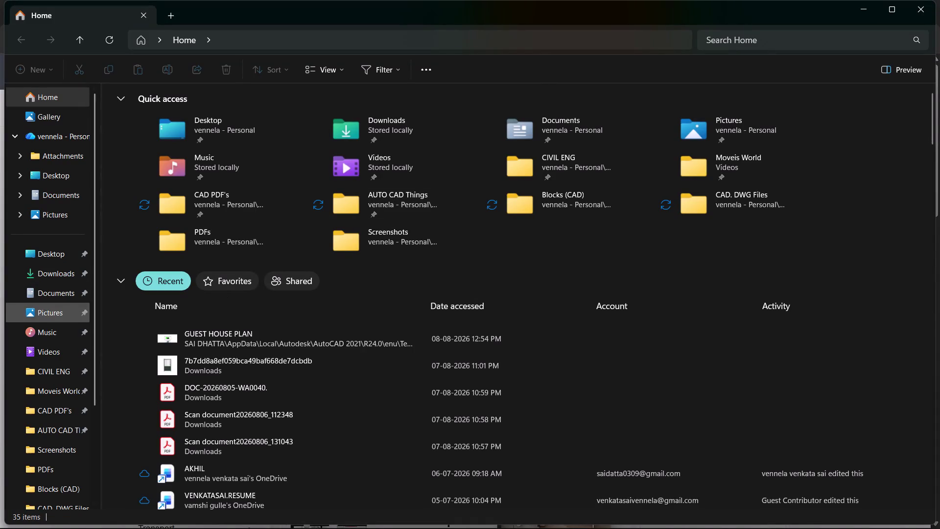
Cut the beds_side_elevation drawing from the maximized Downloads folder.
click(65, 270)
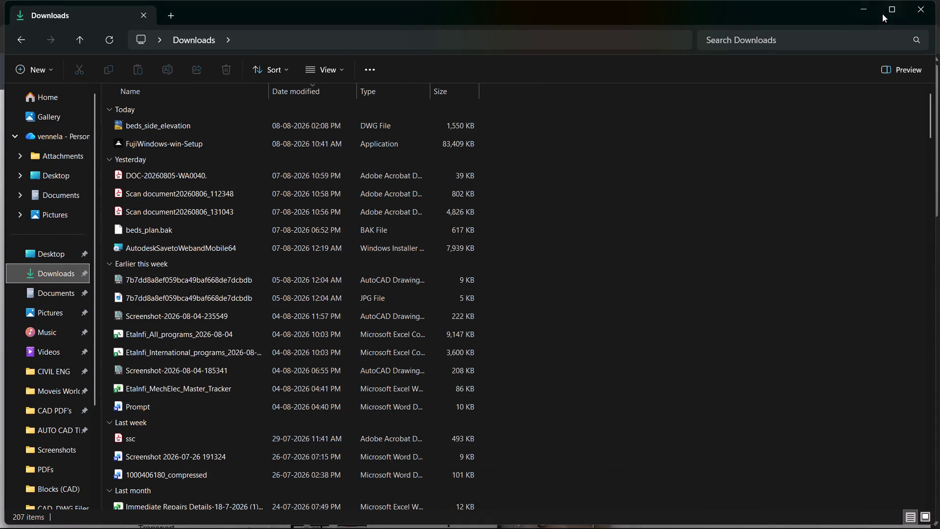
click(900, 7)
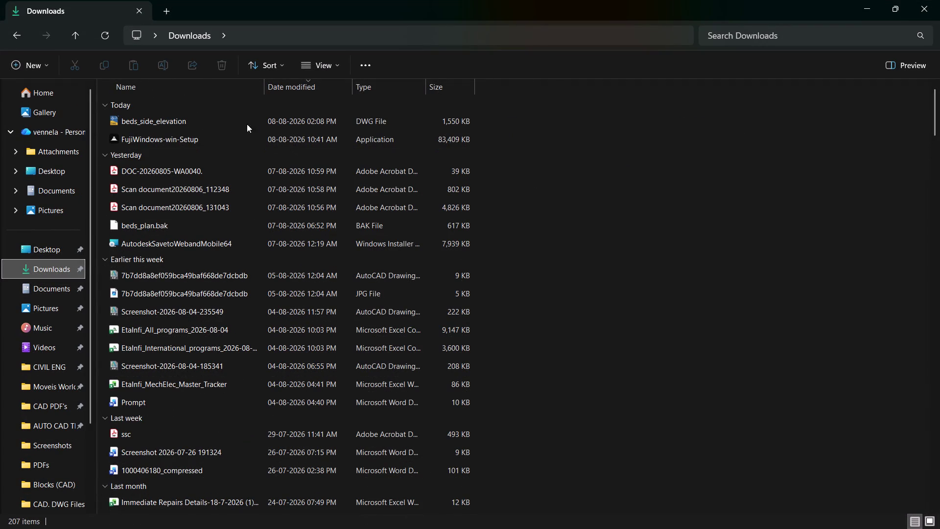
right_click(199, 122)
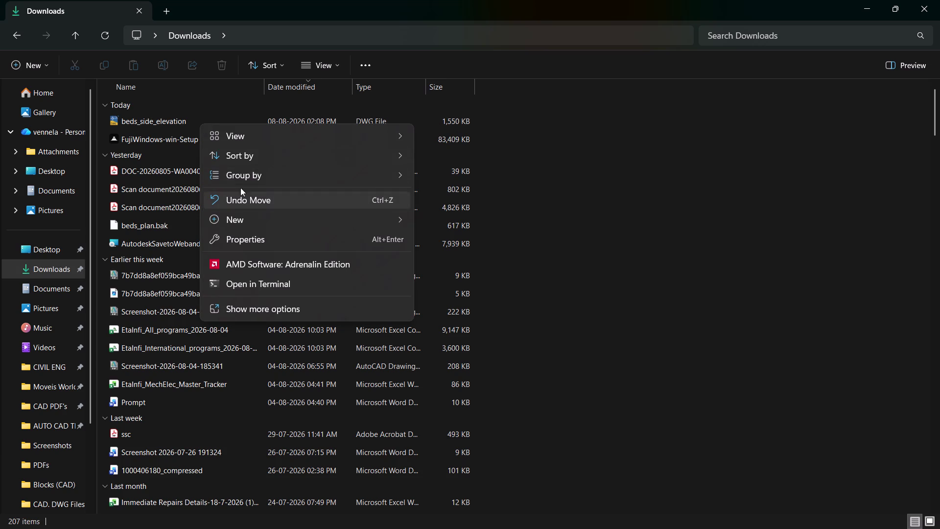
click(181, 124)
right_click(181, 122)
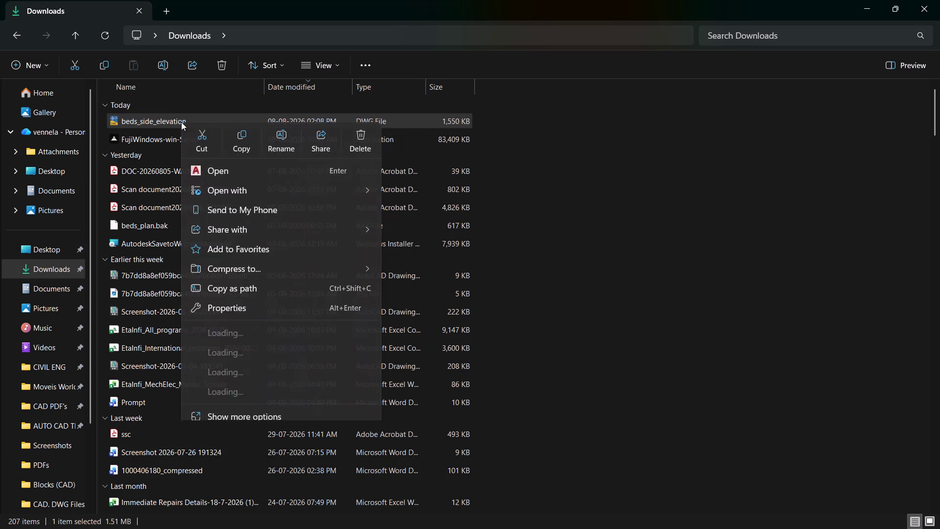
click(197, 137)
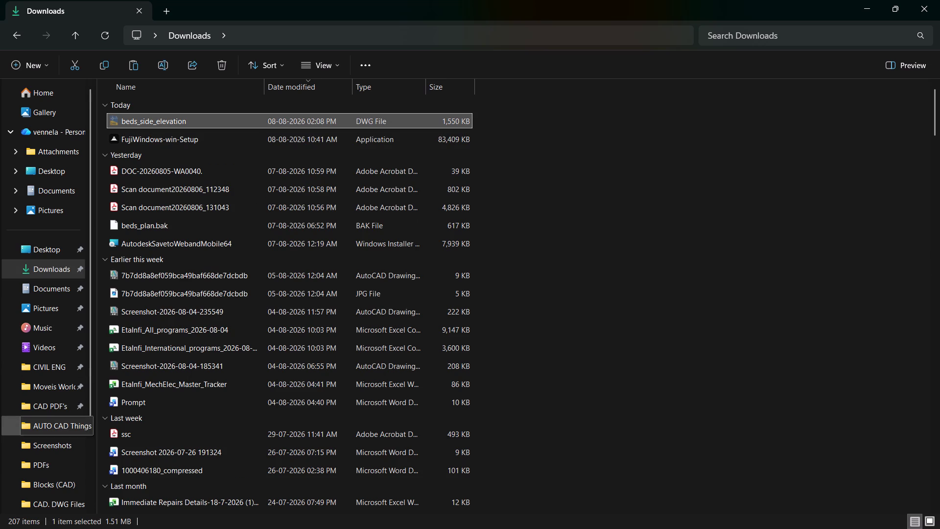
Paste beds_side_elevation into Blocks (CAD) and open the drawing.
click(50, 486)
right_click(159, 375)
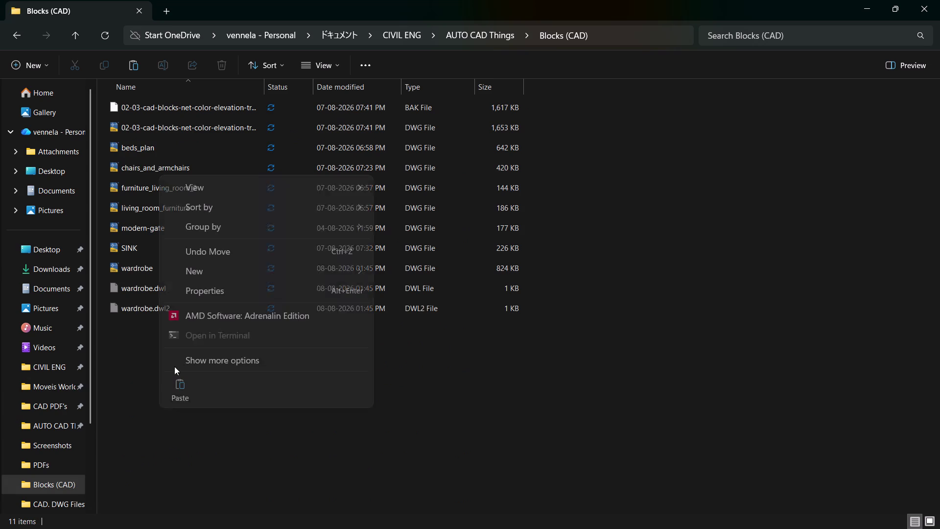
click(179, 396)
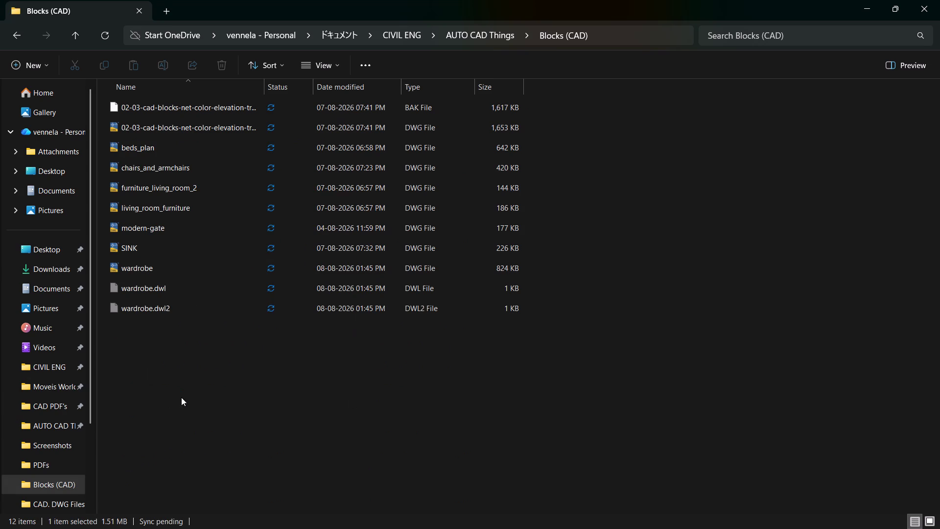
double_click(182, 329)
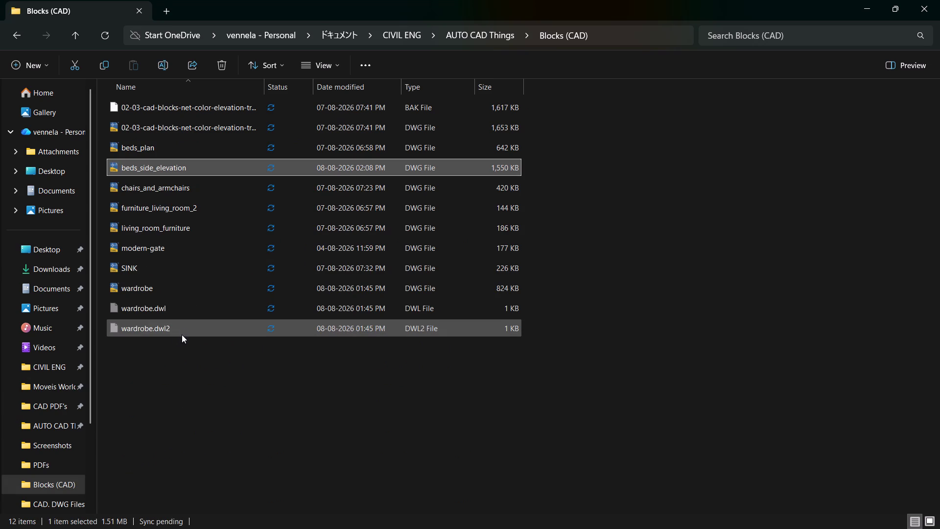
double_click(216, 165)
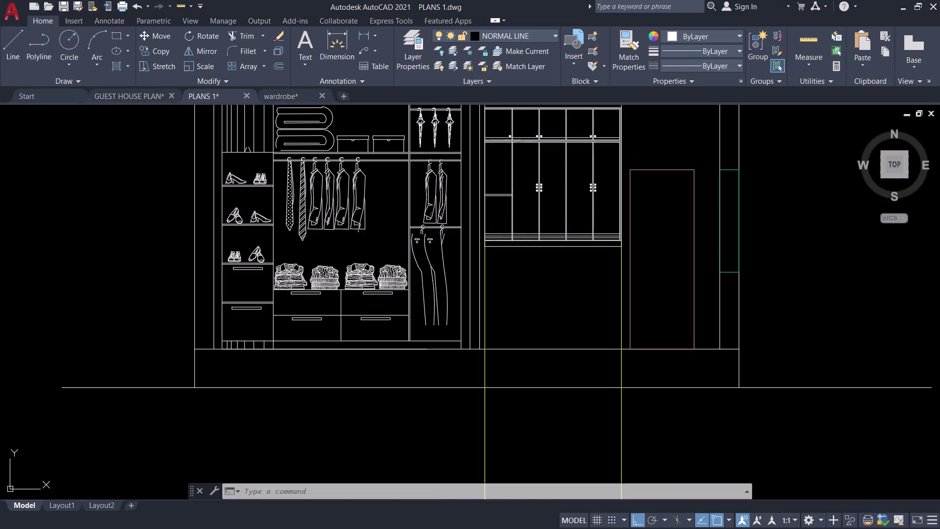
Browse the bed elevations to find the bed with nightstand and lamp.
middle_drag(337, 184, 645, 122)
middle_drag(658, 120, 663, 119)
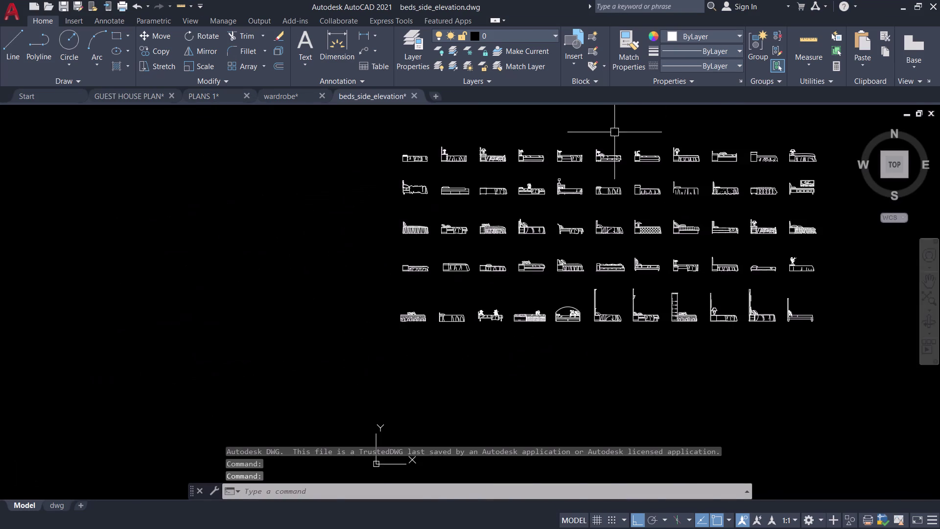
scroll(up, 3)
scroll(up, 3)
middle_drag(403, 199, 399, 262)
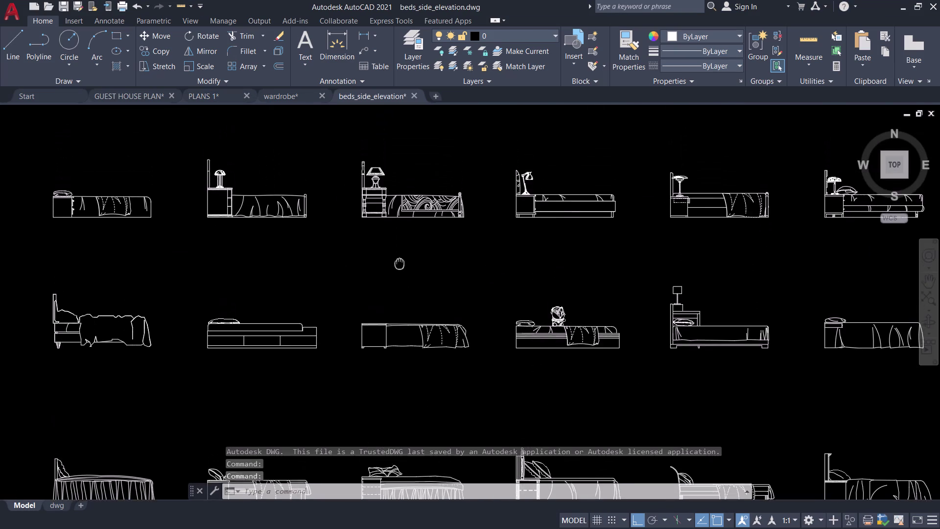
middle_drag(400, 262, 400, 262)
scroll(up, 3)
scroll(down, 3)
scroll(down, 3)
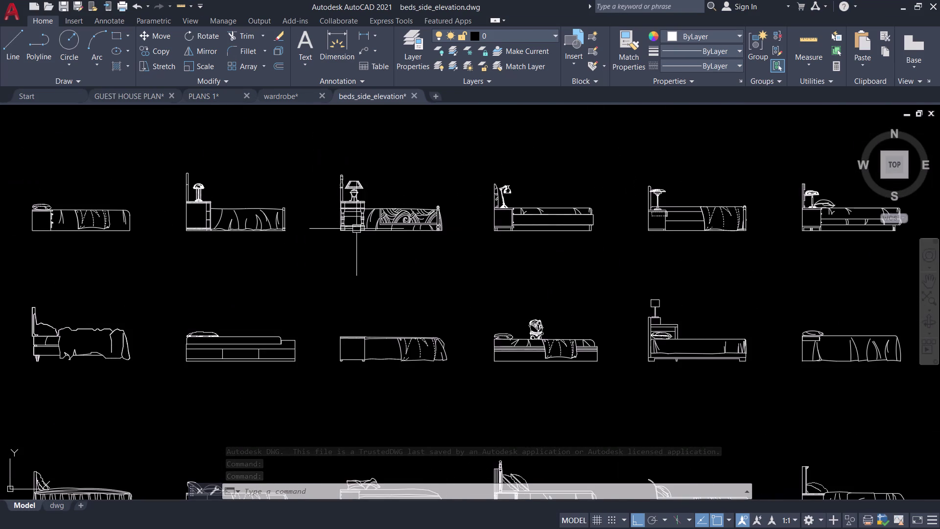
middle_drag(310, 248, 362, 310)
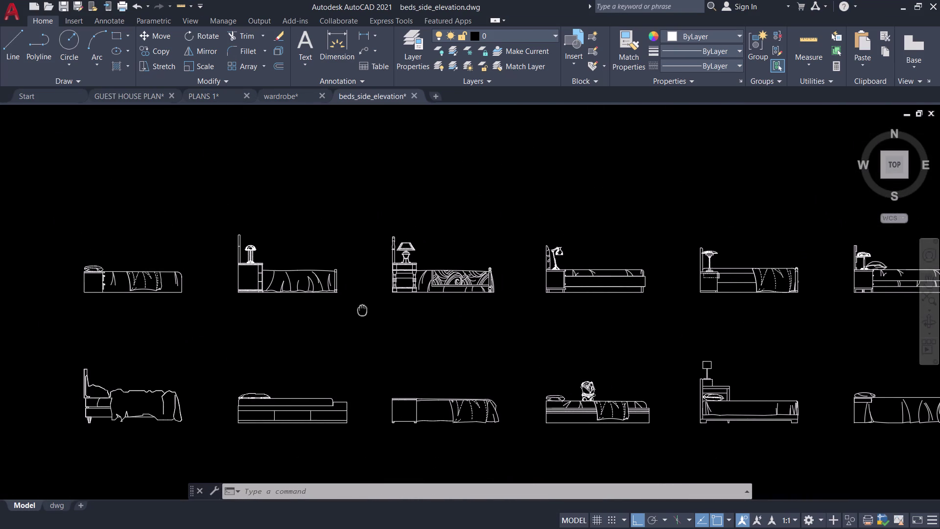
middle_drag(362, 310, 367, 300)
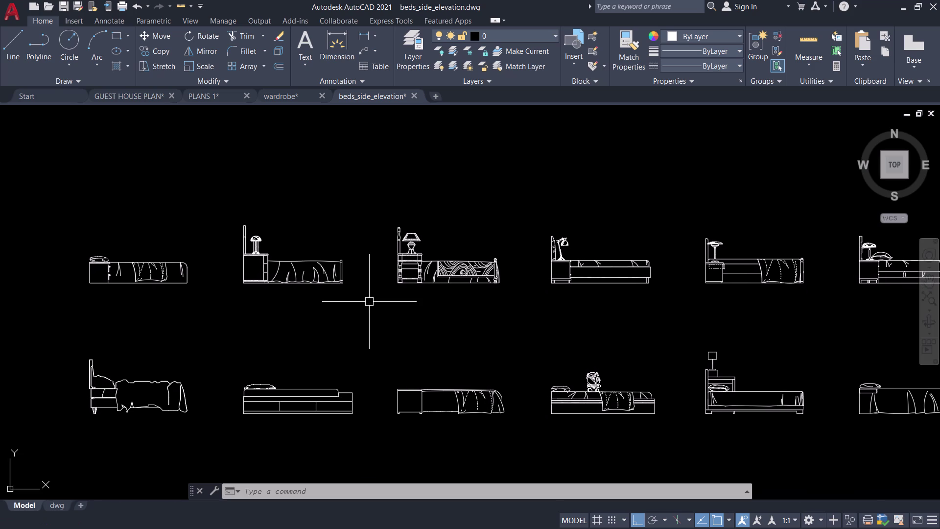
middle_drag(343, 326, 377, 258)
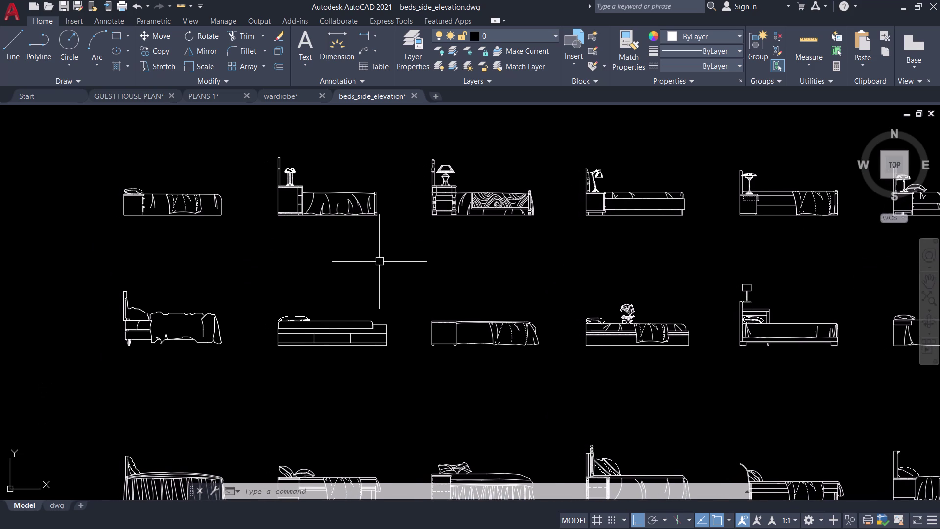
middle_drag(439, 256, 393, 154)
scroll(down, 3)
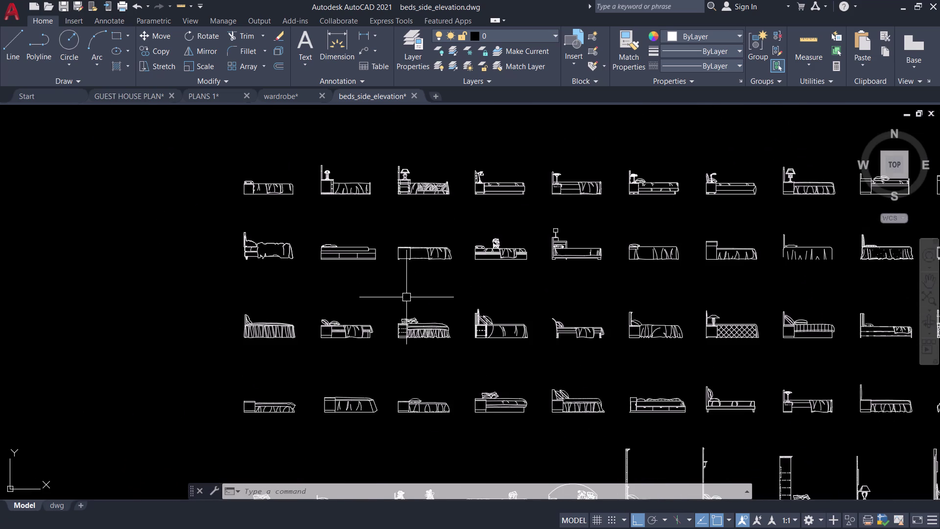
middle_drag(405, 302, 426, 177)
middle_drag(325, 255, 268, 217)
middle_drag(595, 385, 484, 382)
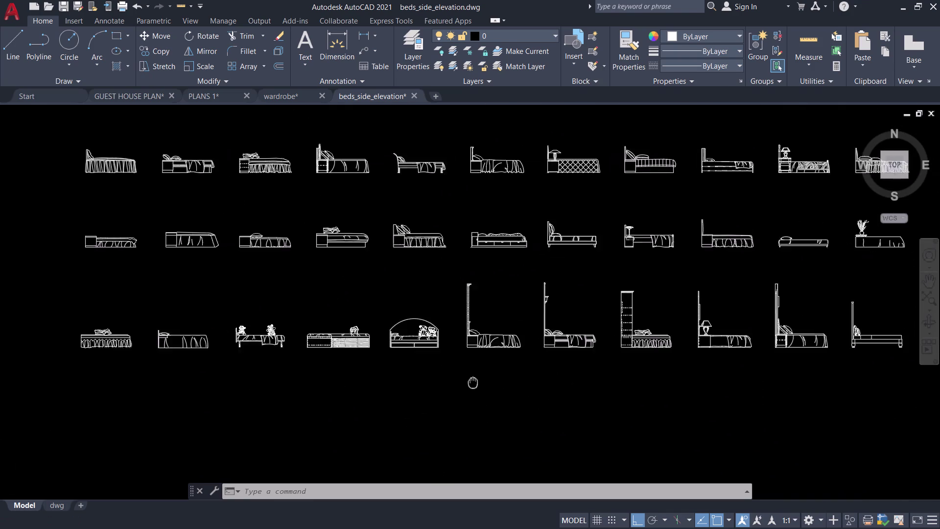
middle_drag(485, 381, 442, 374)
scroll(up, 3)
middle_drag(421, 338, 403, 409)
middle_drag(545, 276, 467, 352)
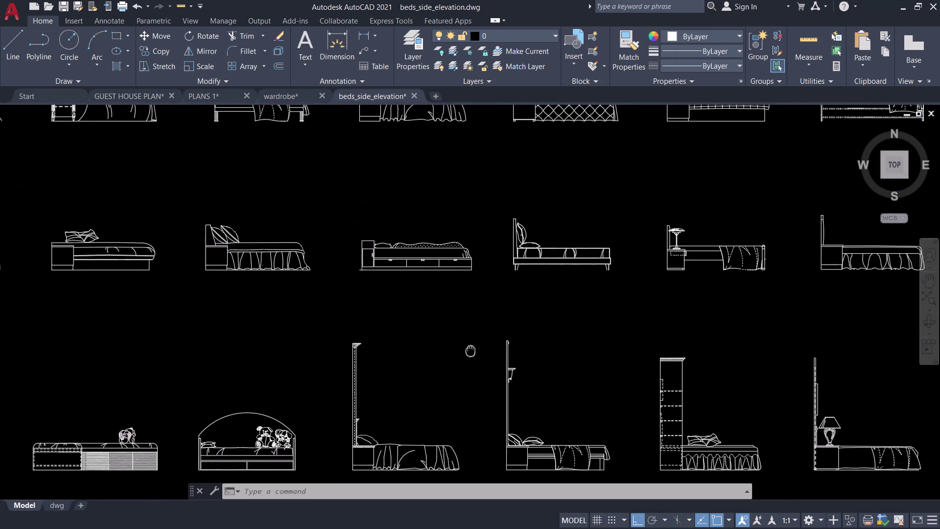
middle_drag(467, 351, 385, 342)
middle_drag(393, 370, 394, 378)
middle_click(391, 385)
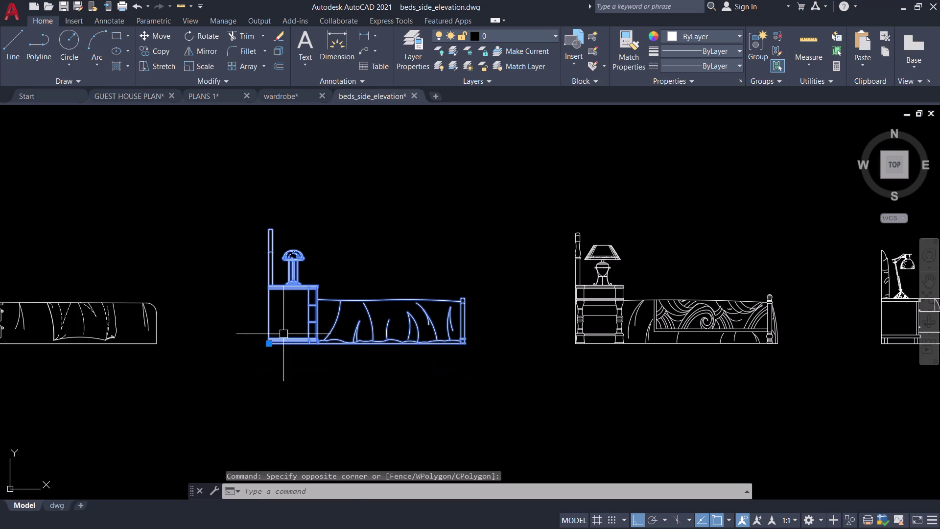
Window-select and copy the nightstand-and-lamp bed, then paste it into PLANS 1.
key(ctrl+c)
click(210, 94)
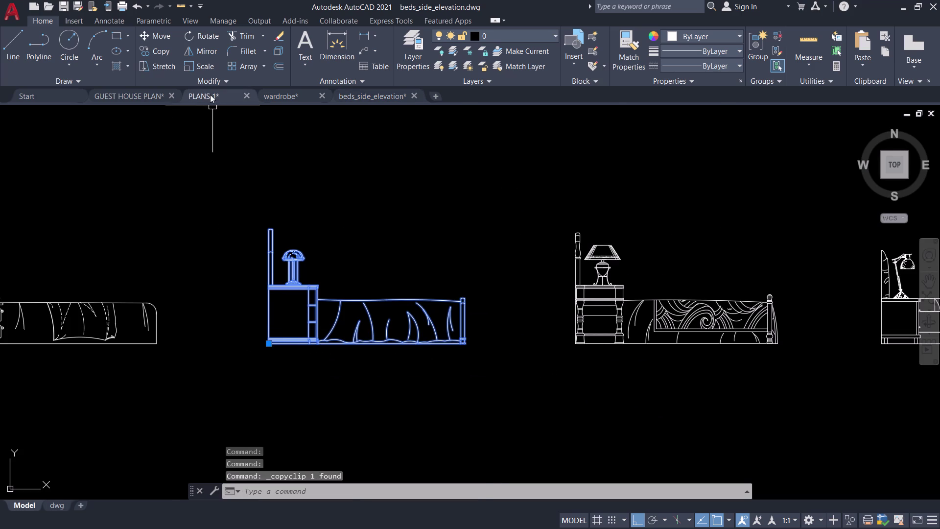
key(ctrl+v)
Place the pasted bed in PLANS 1 and group its parts.
scroll(down, 3)
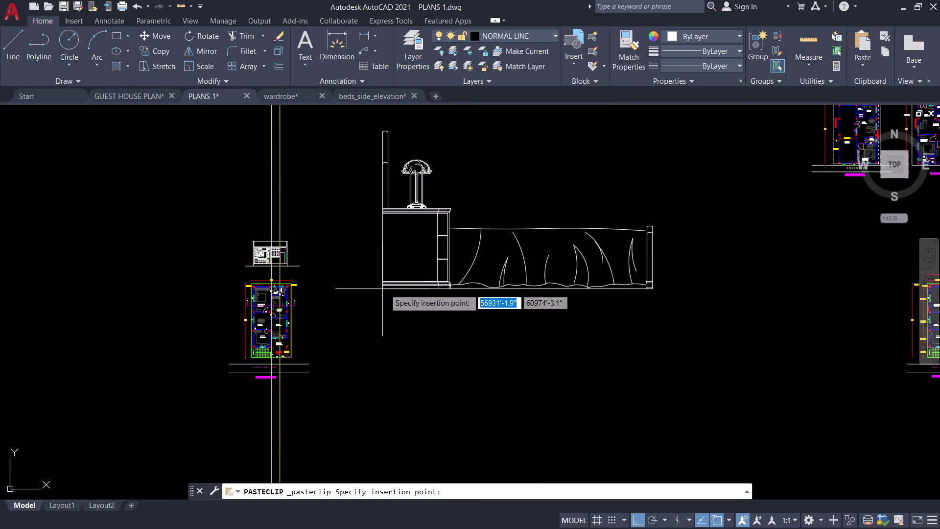
click(403, 289)
drag(701, 317, 694, 318)
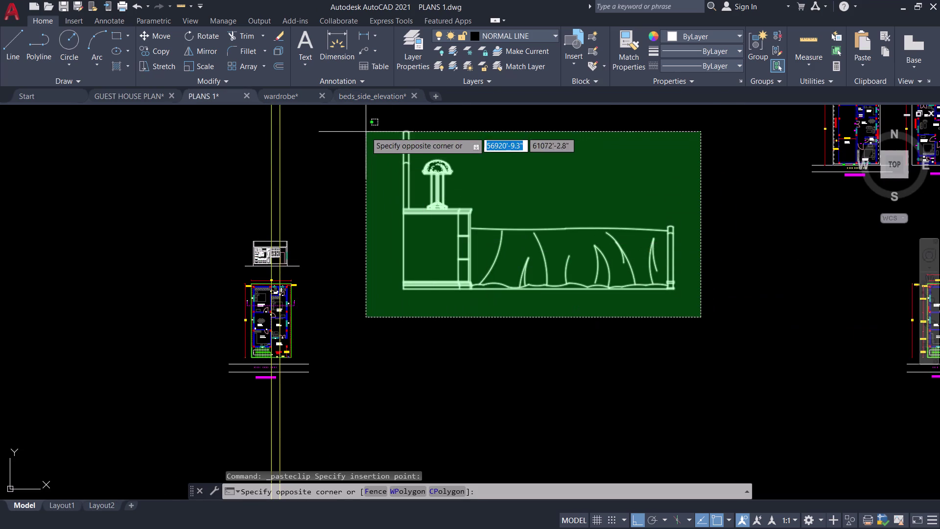
click(376, 119)
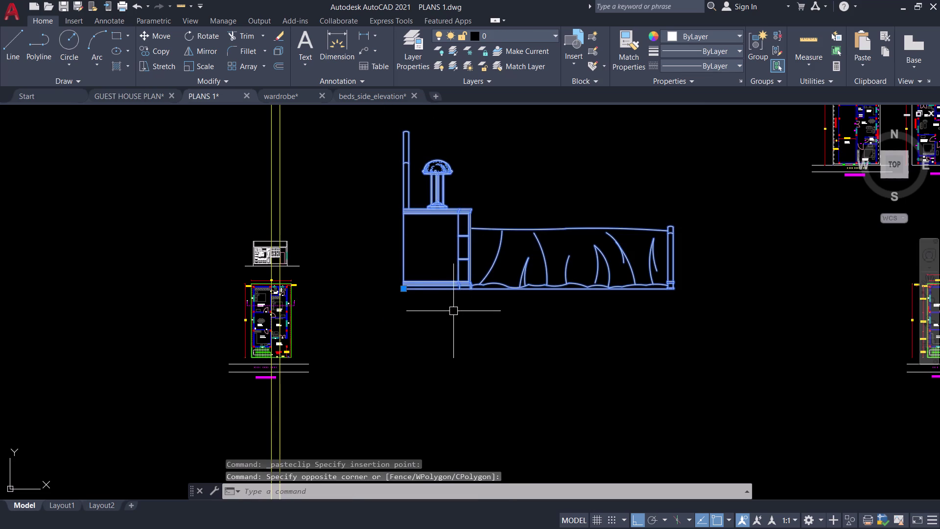
middle_drag(465, 304, 429, 351)
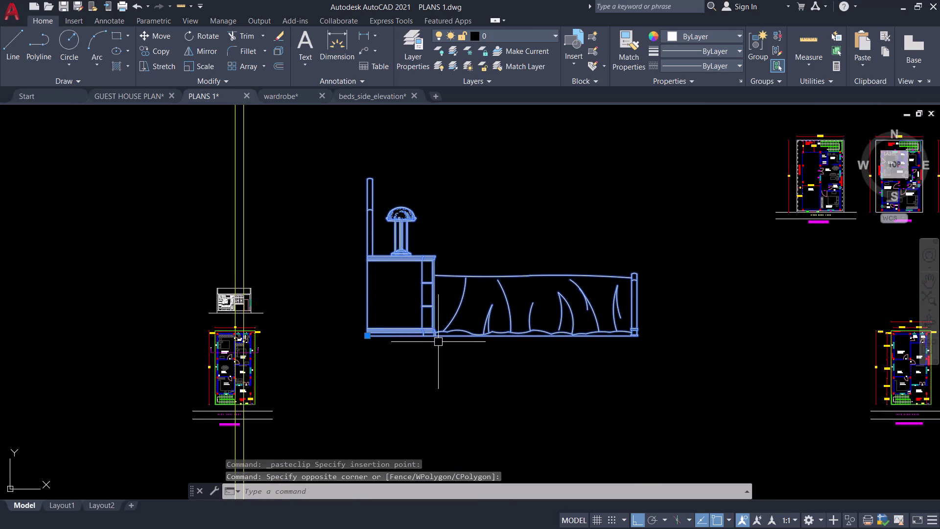
key(g)
key(space)
click(539, 335)
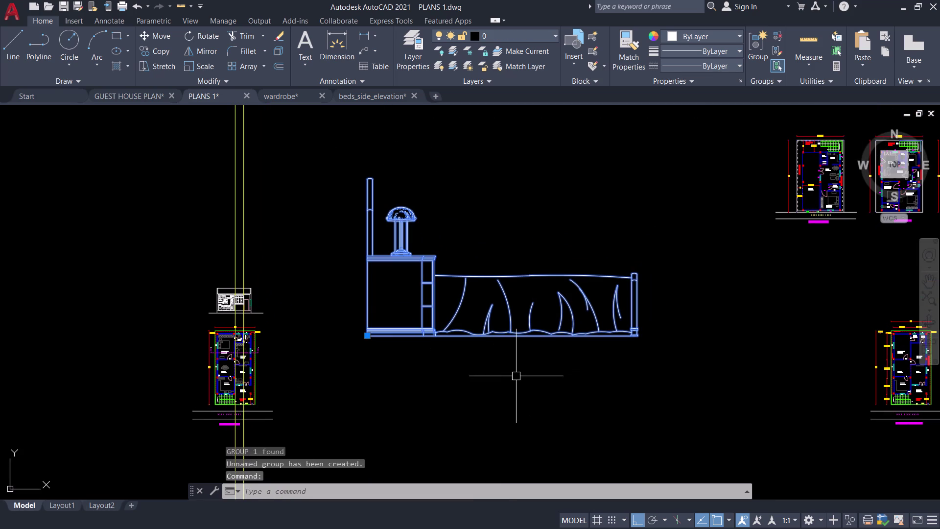
Scale the bed by reference, using its length from the bottom-left corner.
key(s)
key(c)
key(space)
click(637, 338)
text(R)
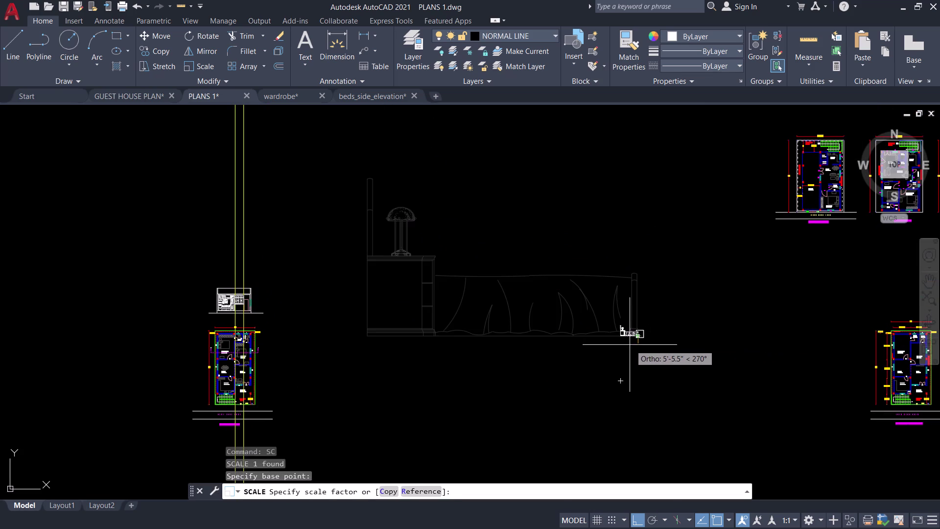
key(space)
click(638, 337)
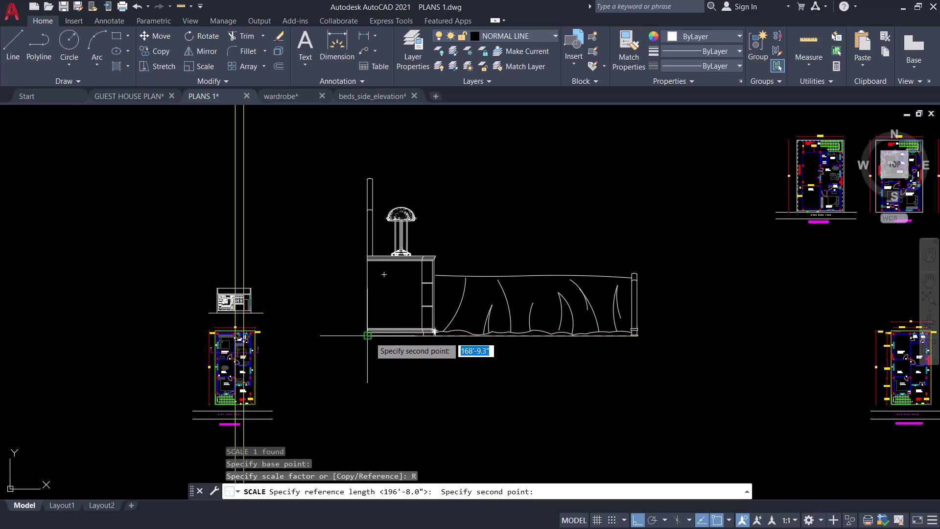
click(369, 337)
text(P)
key(space)
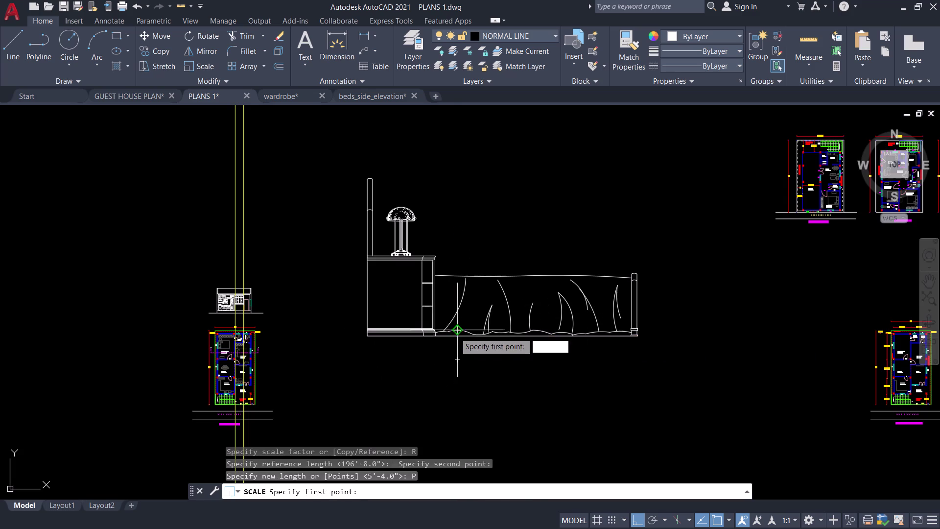
Set the new length by picking the master bedroom plan bed's ends.
scroll(up, 3)
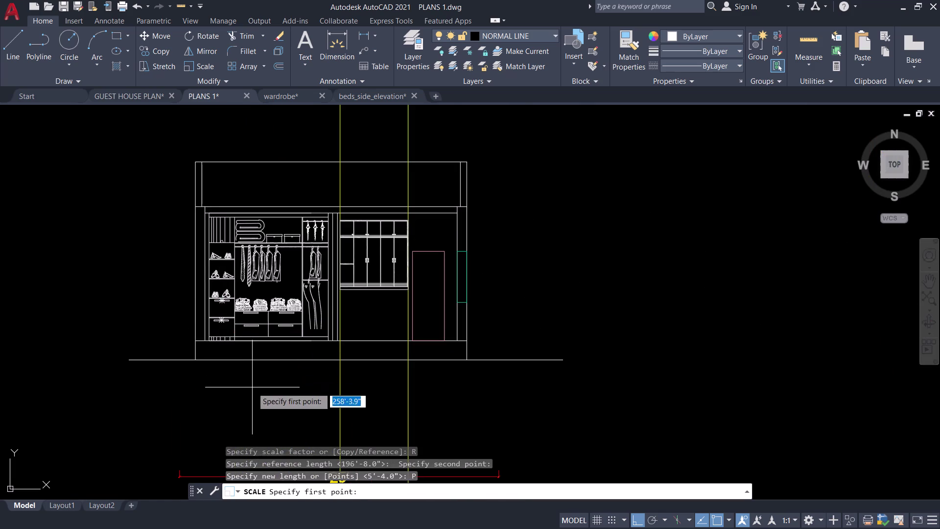
middle_drag(252, 387, 380, 252)
scroll(down, 3)
middle_drag(359, 271, 293, 271)
middle_drag(298, 280, 300, 277)
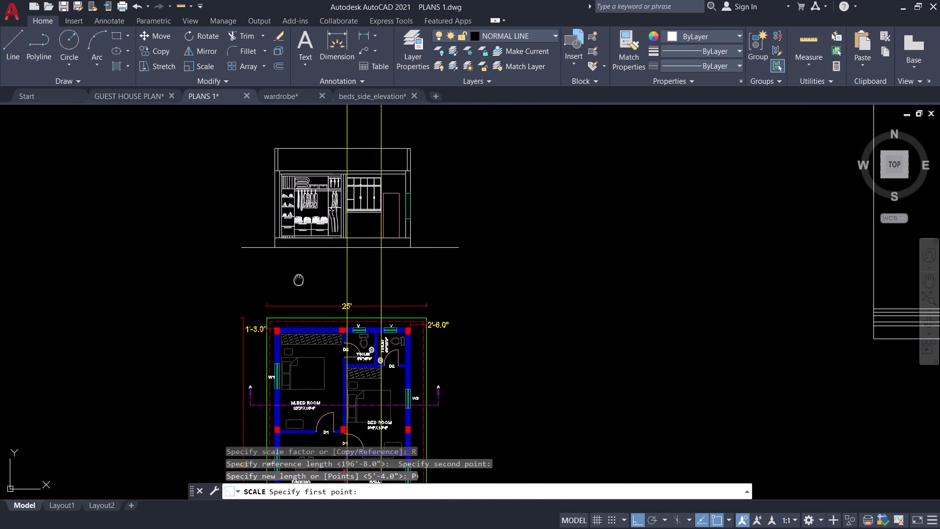
middle_drag(300, 278, 341, 202)
scroll(up, 3)
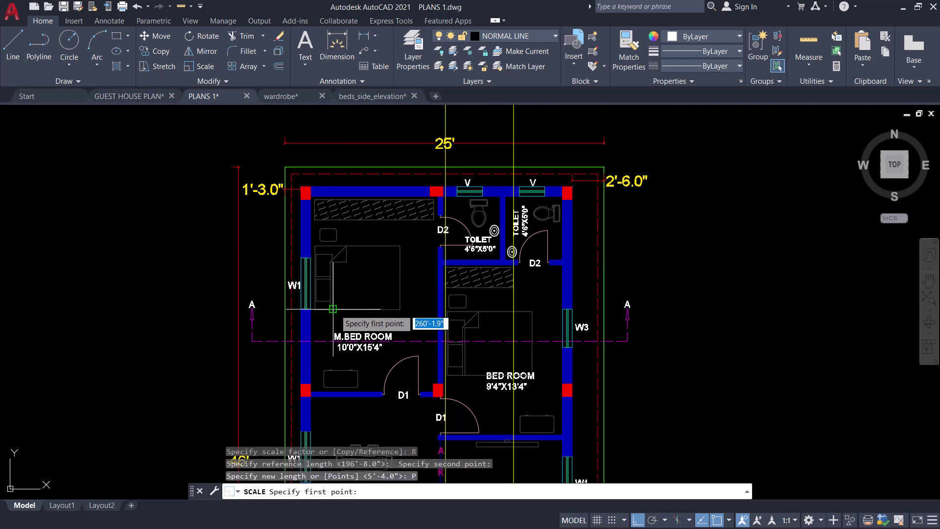
click(297, 311)
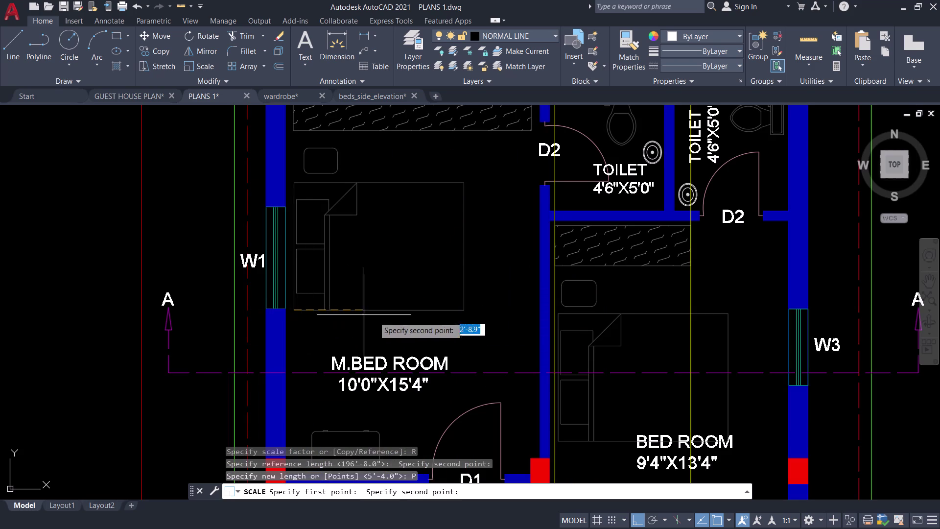
click(465, 311)
scroll(down, 3)
scroll(up, 3)
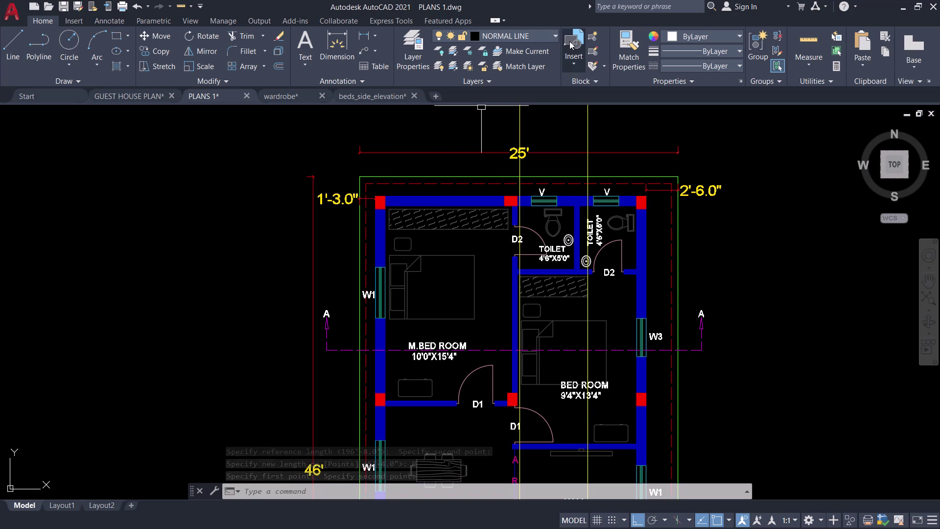
Select the stray objects in the floor plan for deletion.
click(550, 36)
click(512, 107)
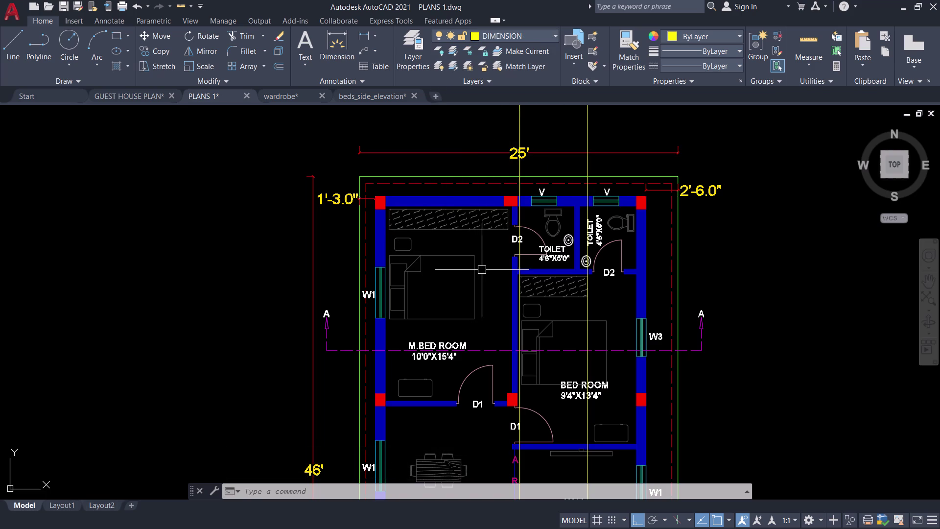
middle_drag(487, 269, 465, 341)
scroll(down, 3)
drag(551, 211, 547, 211)
Erase the selected stray objects.
click(447, 199)
text(E)
key(space)
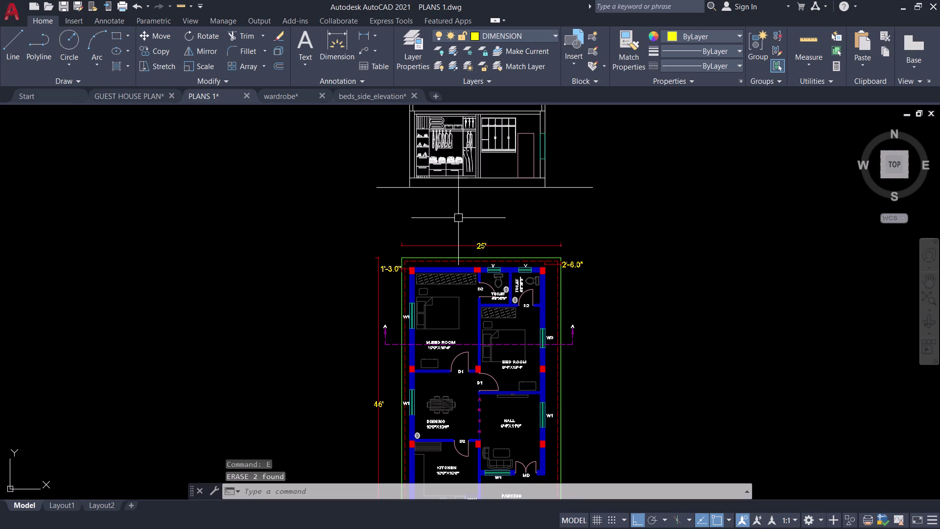
Draw vertical construction lines at the master bedroom wall and partition.
key(x)
key(l)
key(space)
key(v)
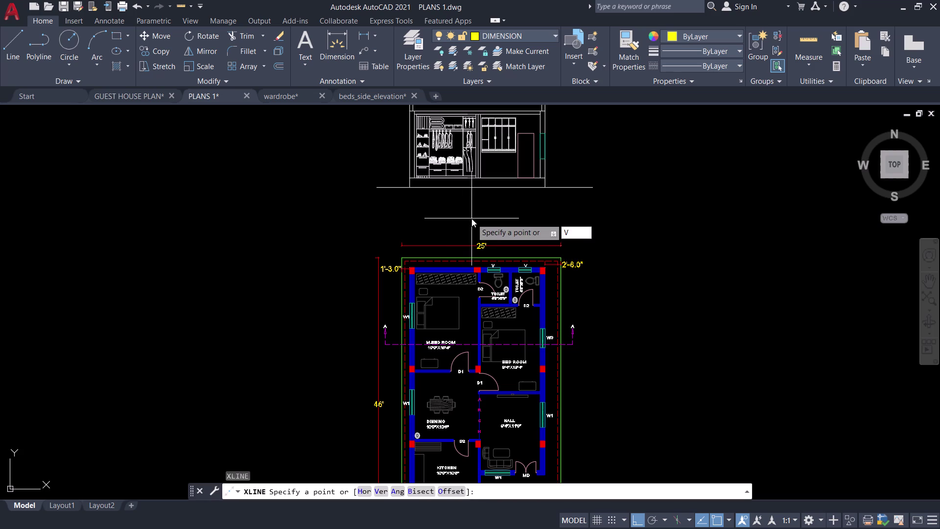
key(space)
scroll(up, 3)
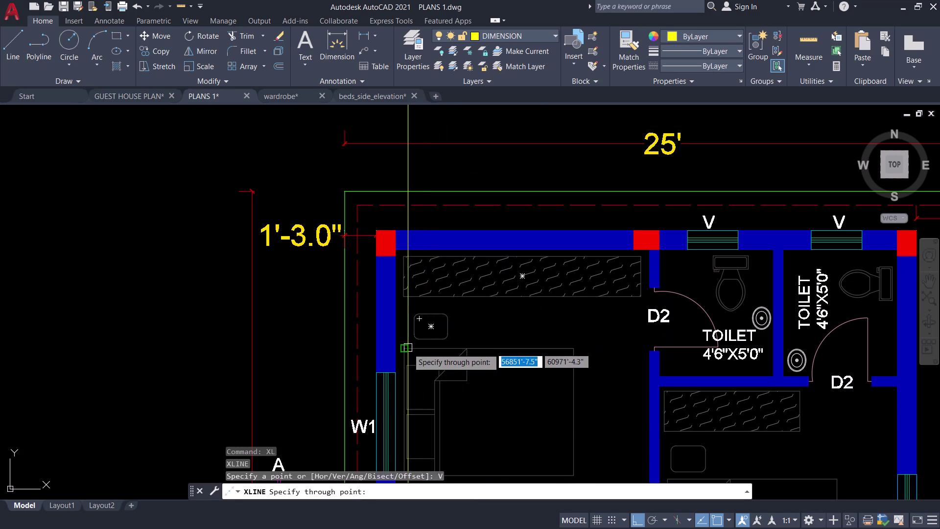
click(403, 350)
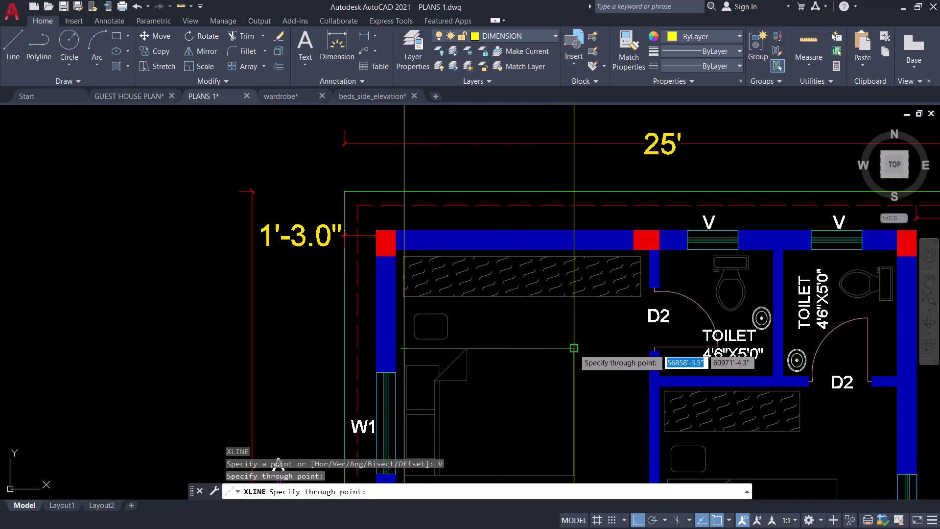
click(573, 348)
key(space)
scroll(down, 3)
scroll(up, 3)
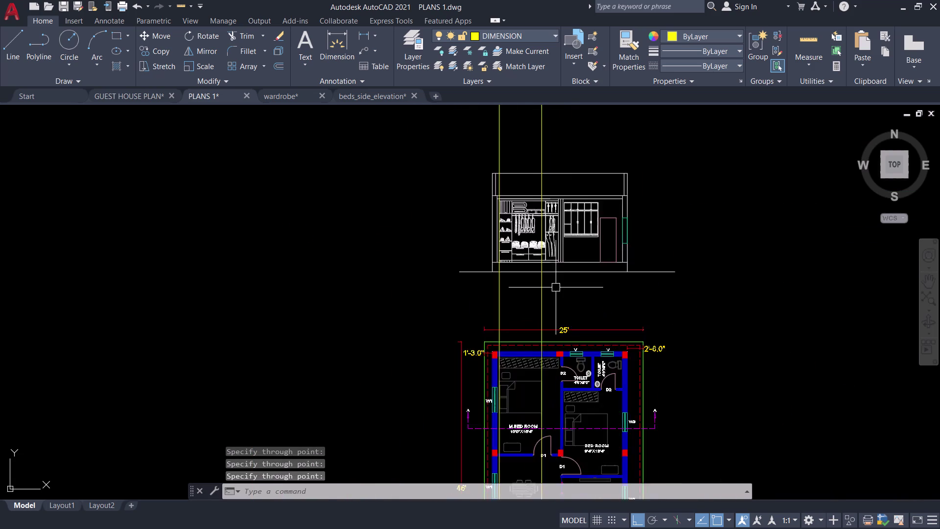
scroll(up, 3)
Select the small bed drawing right of the wardrobe elevation for moving.
middle_drag(530, 268, 514, 377)
scroll(down, 3)
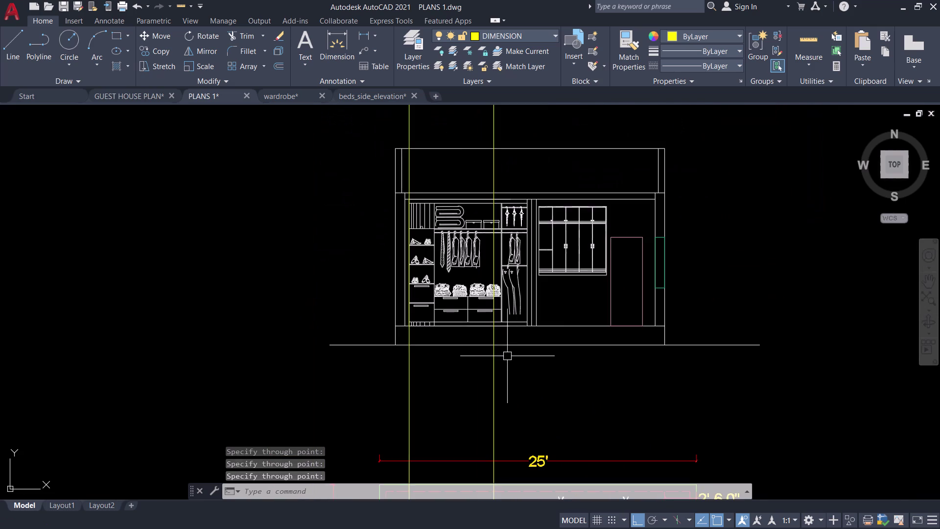
middle_drag(561, 376, 474, 347)
scroll(up, 3)
scroll(down, 3)
scroll(down, 3)
scroll(down, 3)
middle_drag(540, 274, 527, 265)
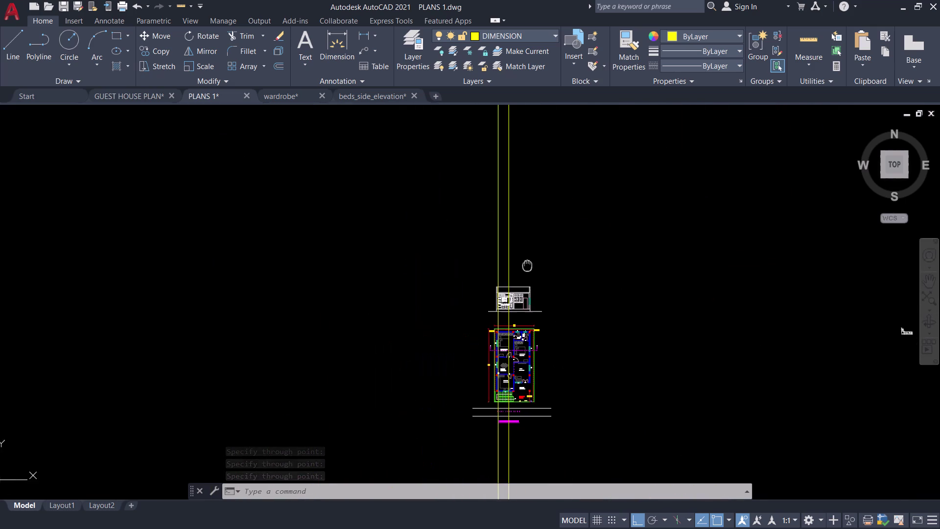
middle_drag(527, 264, 527, 264)
middle_drag(753, 359, 621, 335)
drag(805, 313, 798, 312)
click(729, 277)
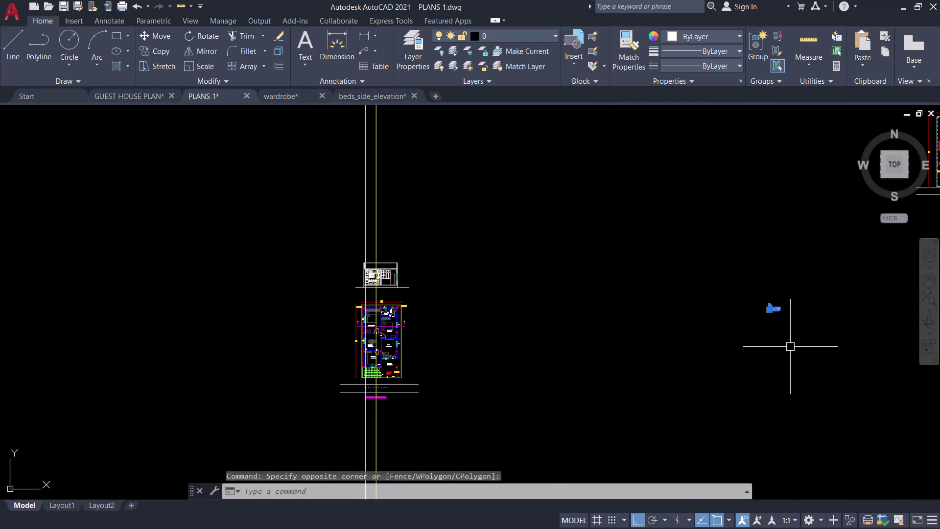
key(m)
key(space)
With Ortho off, move the bed from the far right to just left of the wardrobe elevation.
click(779, 307)
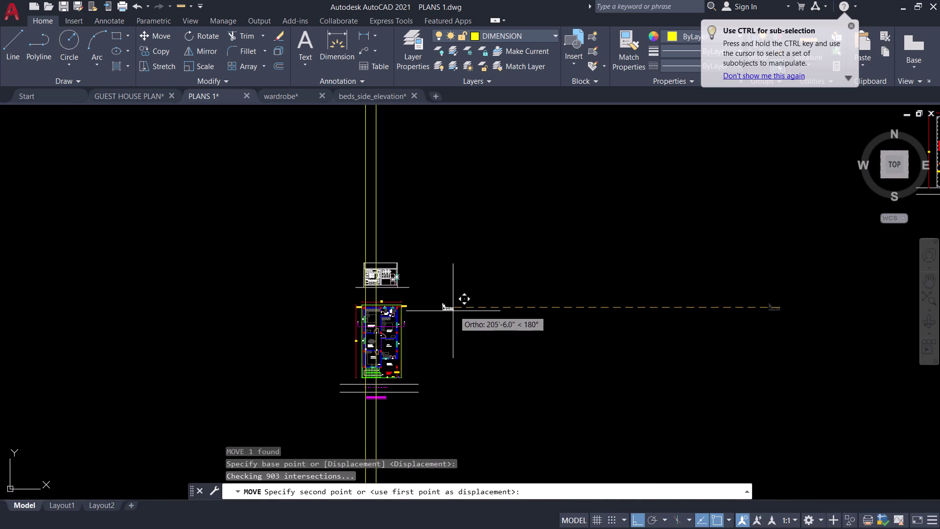
key(ctrl+l)
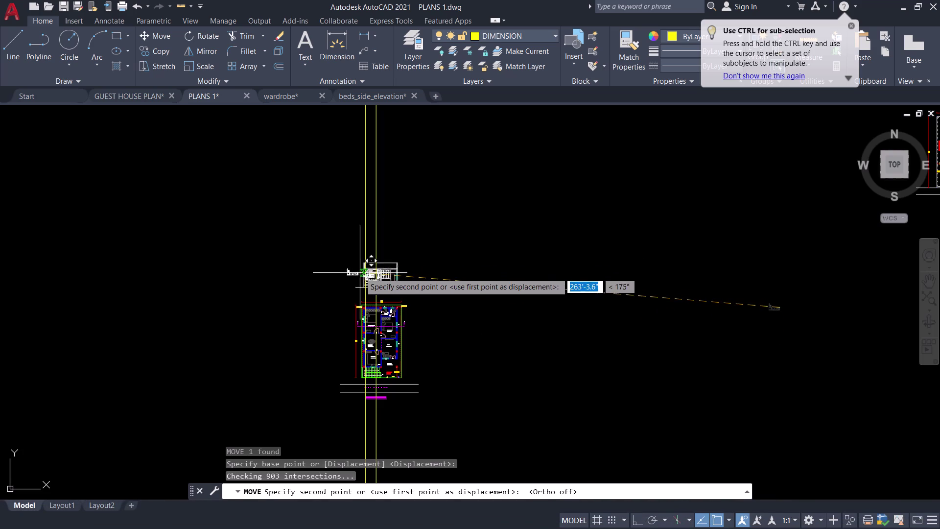
scroll(up, 3)
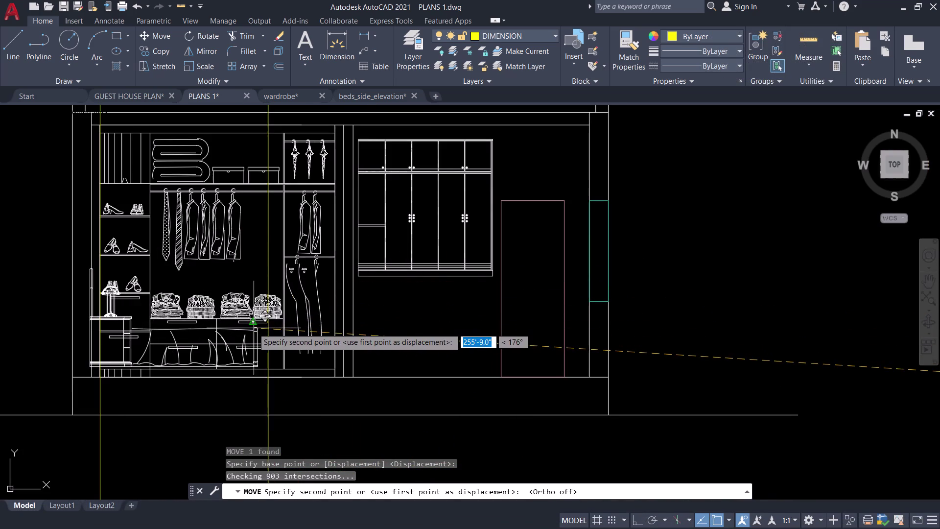
middle_drag(253, 328, 381, 313)
middle_drag(387, 313, 397, 313)
scroll(up, 3)
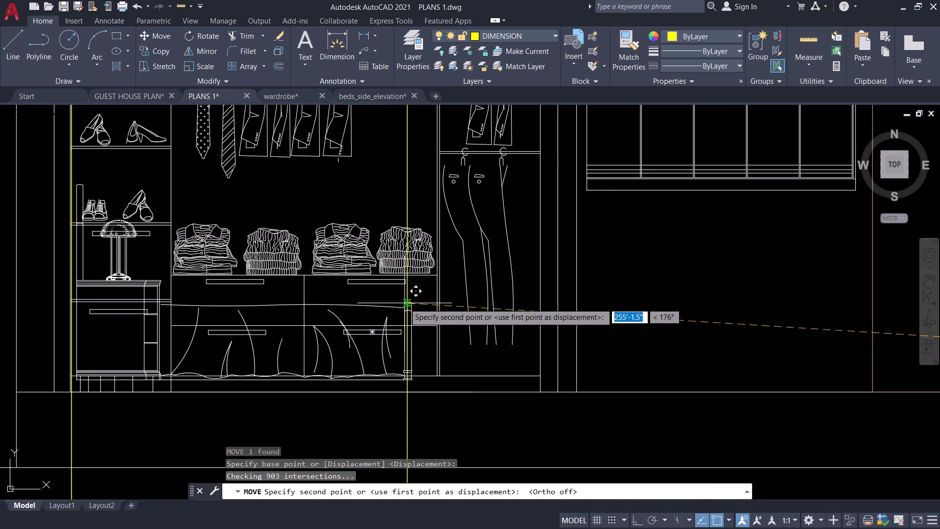
scroll(down, 3)
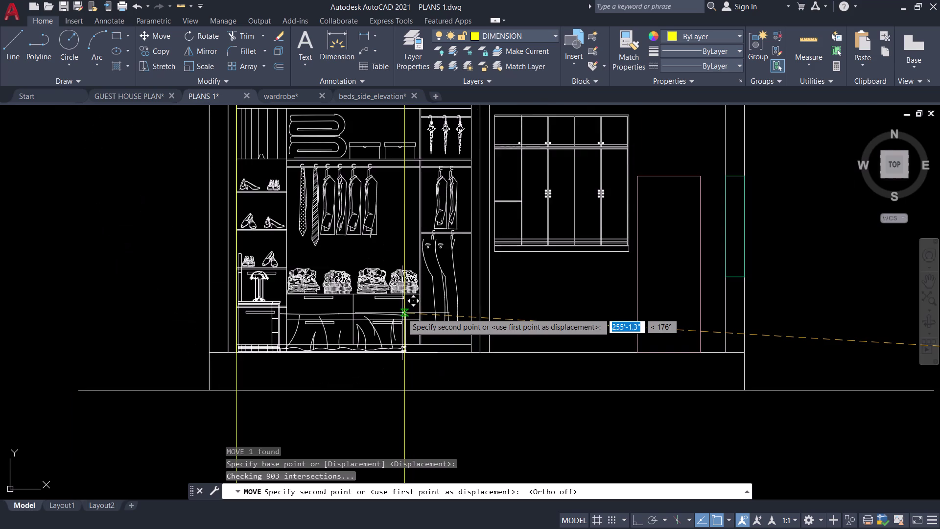
scroll(down, 3)
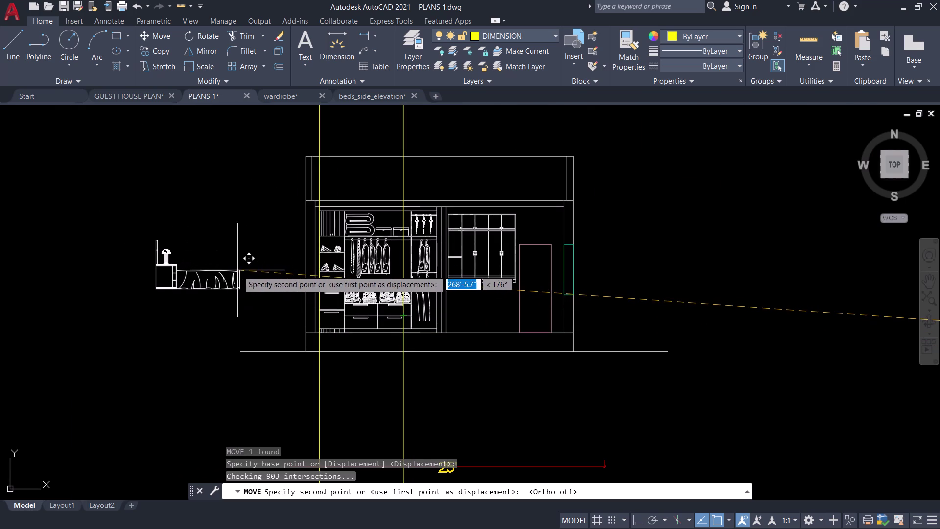
click(238, 270)
middle_drag(255, 285, 289, 316)
drag(286, 323, 282, 324)
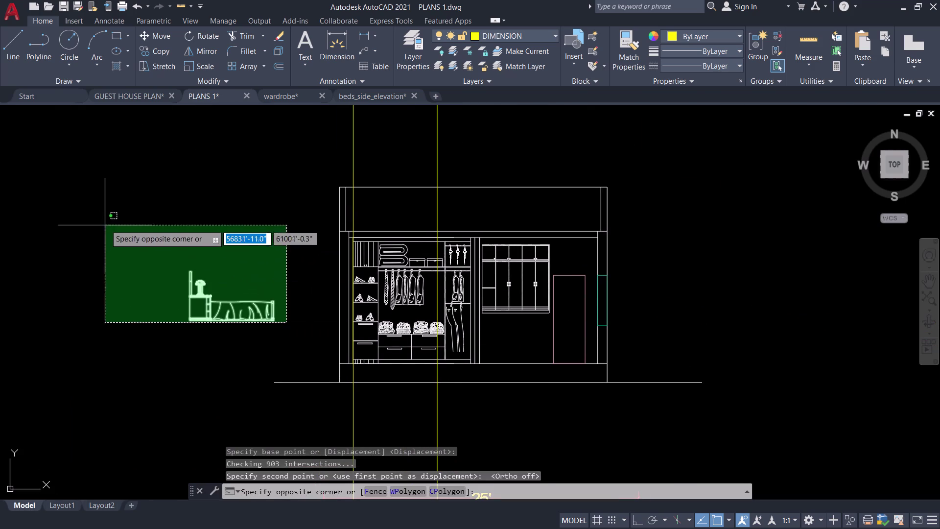
Put the window-selected bed on the FURNITURE layer.
click(106, 225)
click(507, 36)
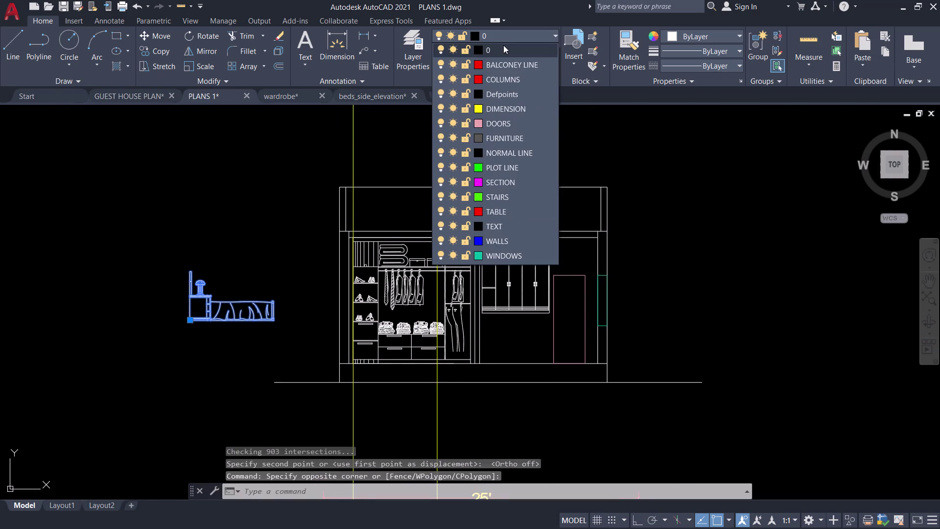
click(504, 139)
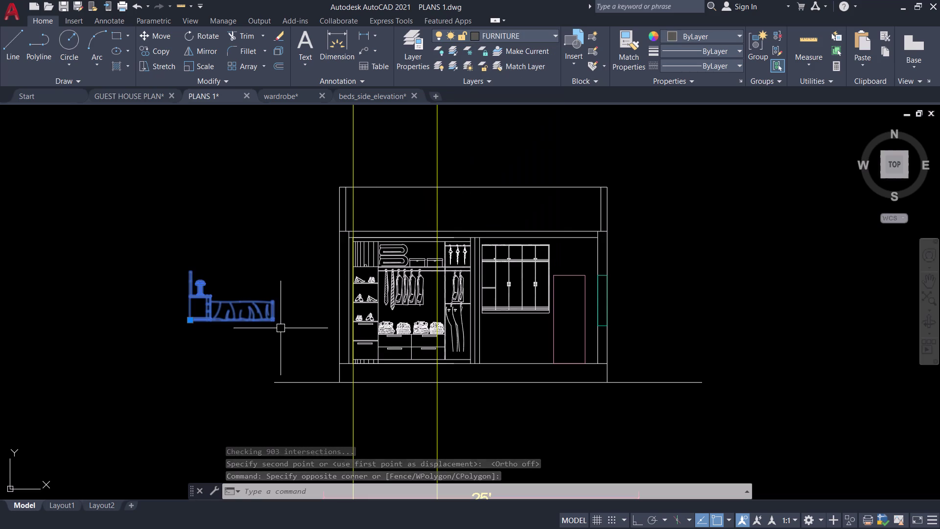
key(Escape)
Move the bed by its lower-right corner into the wardrobe's left bay, onto the floor line.
click(291, 339)
click(138, 241)
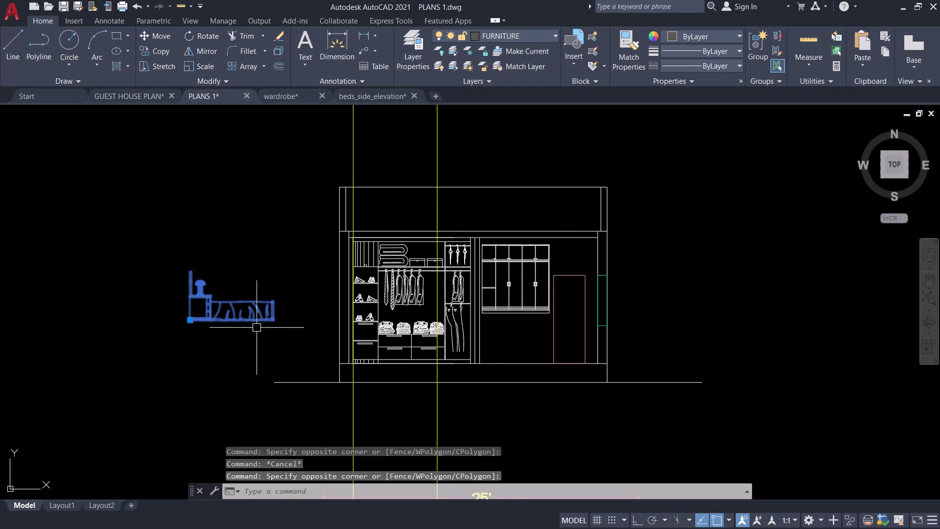
key(m)
key(space)
click(275, 323)
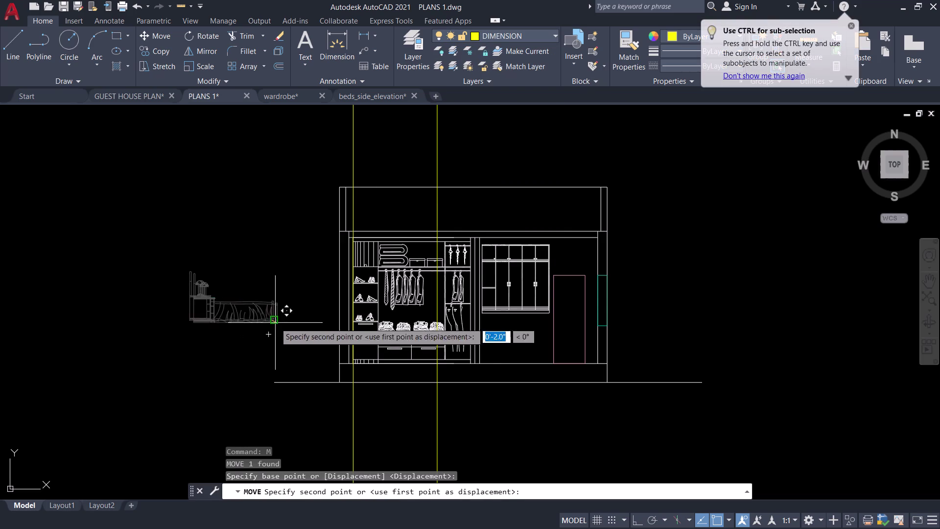
scroll(up, 3)
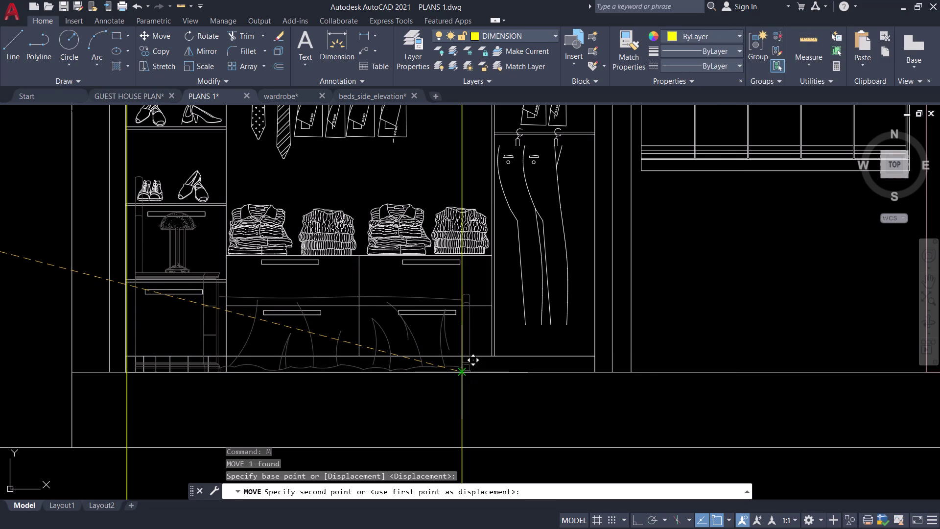
click(463, 368)
scroll(down, 3)
scroll(up, 3)
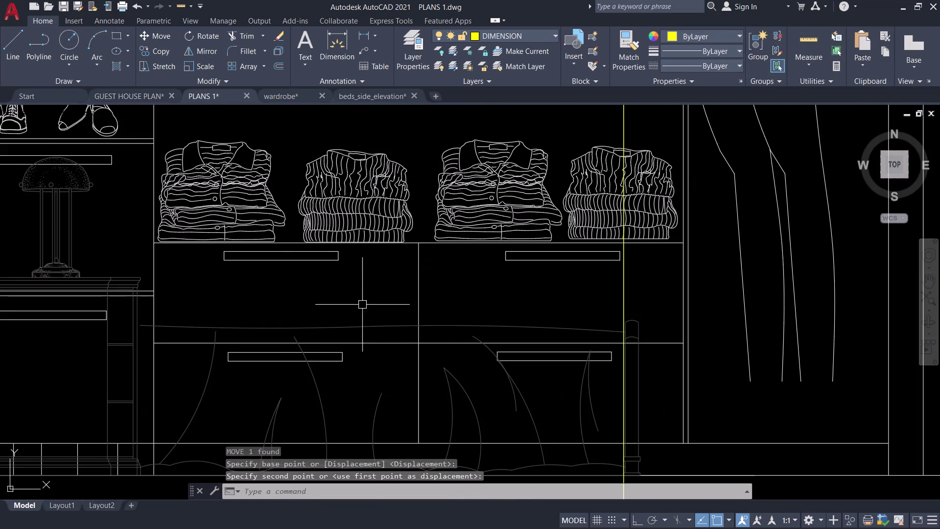
middle_drag(362, 304, 497, 287)
scroll(down, 3)
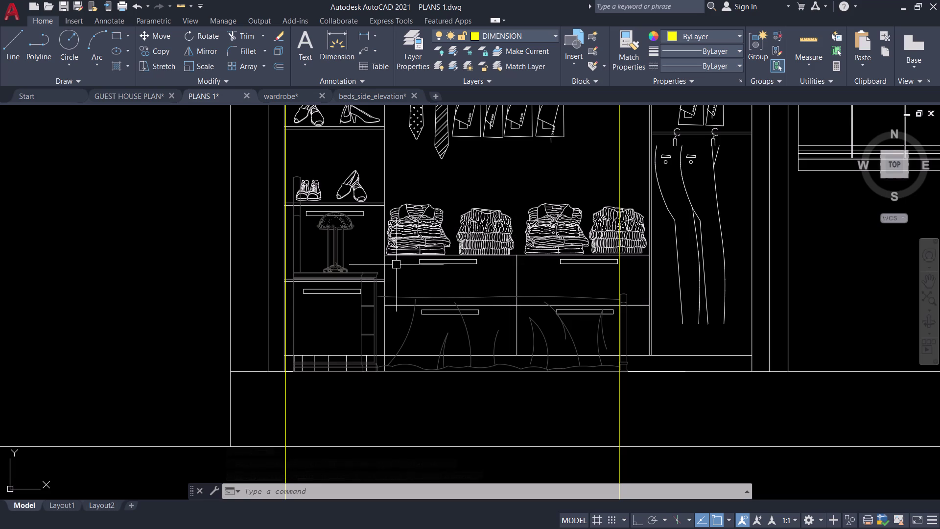
scroll(up, 3)
Assign the left-bay bed, nightstand and lamp to the BALCONEY LINE layer, shown red.
click(398, 335)
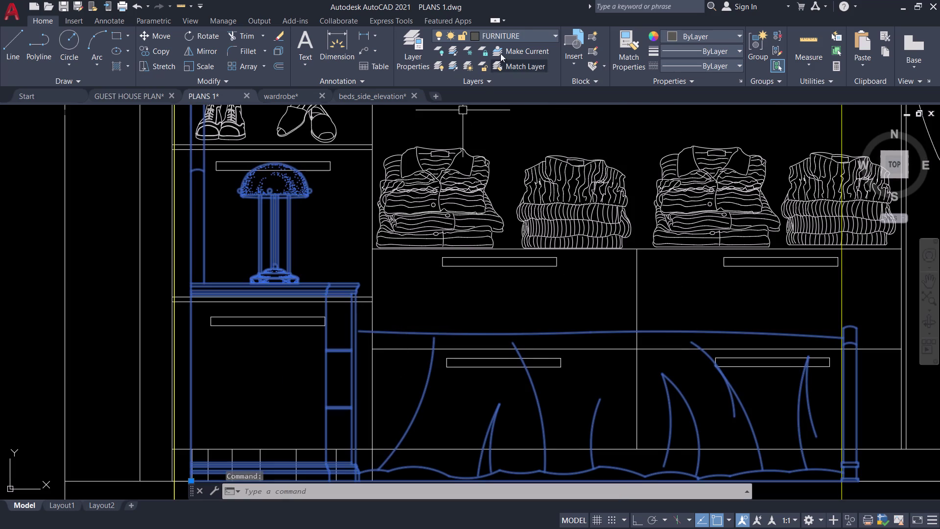
click(522, 34)
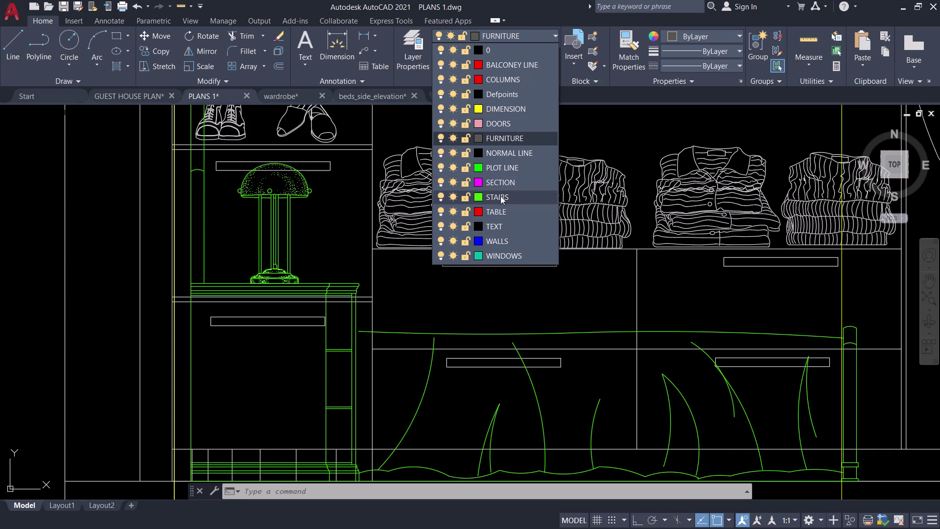
click(515, 68)
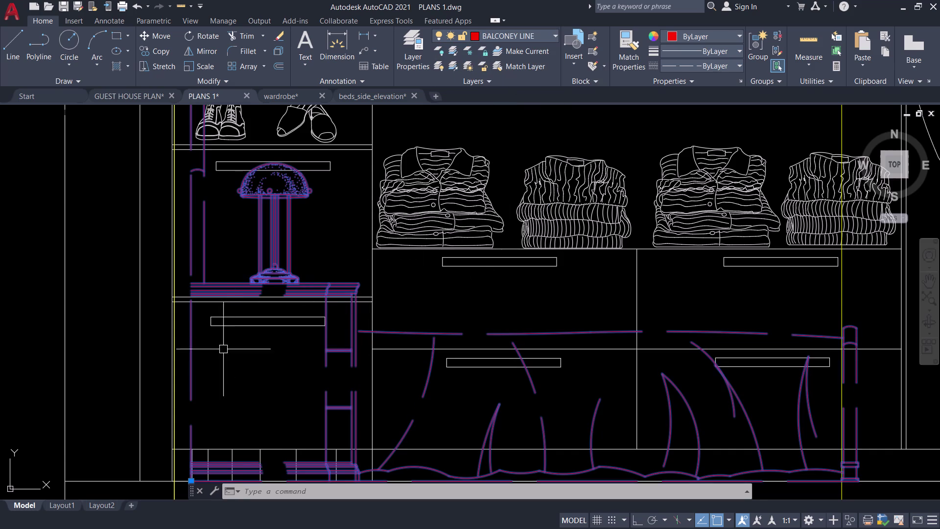
key(Escape)
scroll(down, 3)
middle_drag(240, 362, 299, 308)
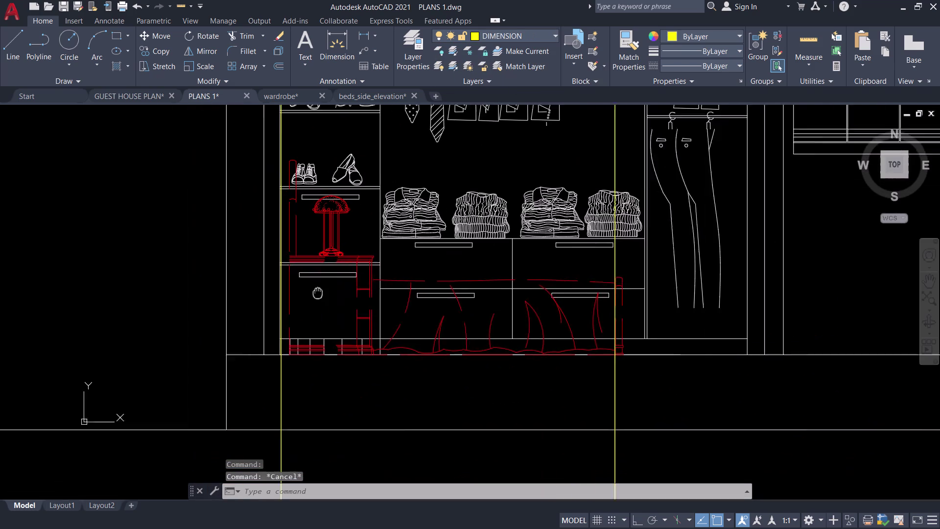
middle_drag(299, 308, 347, 275)
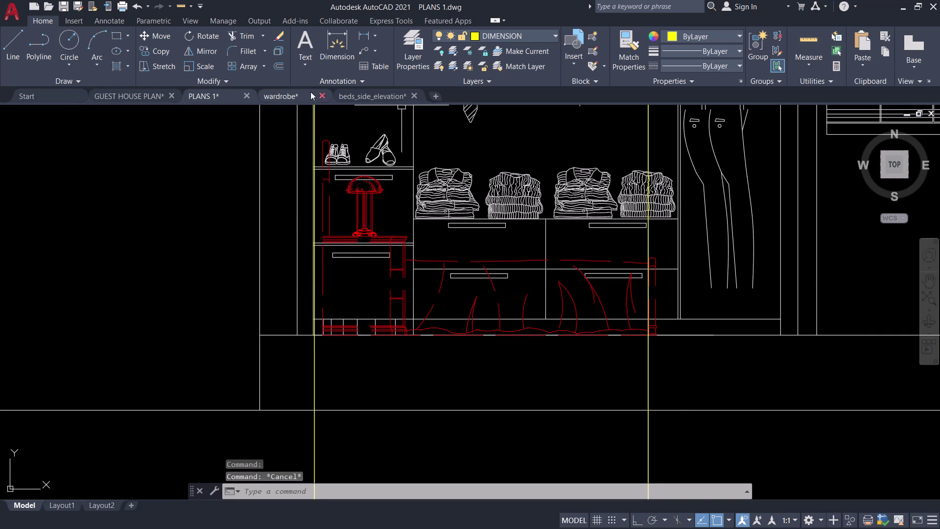
Look at beds_side_elevation, then erase the red bed from PLANS 1's left bay.
click(282, 92)
click(365, 101)
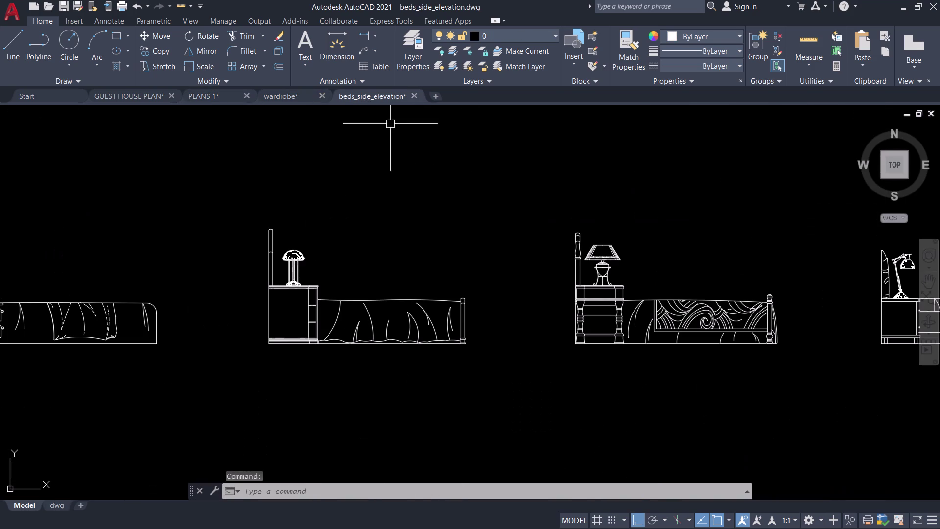
scroll(up, 3)
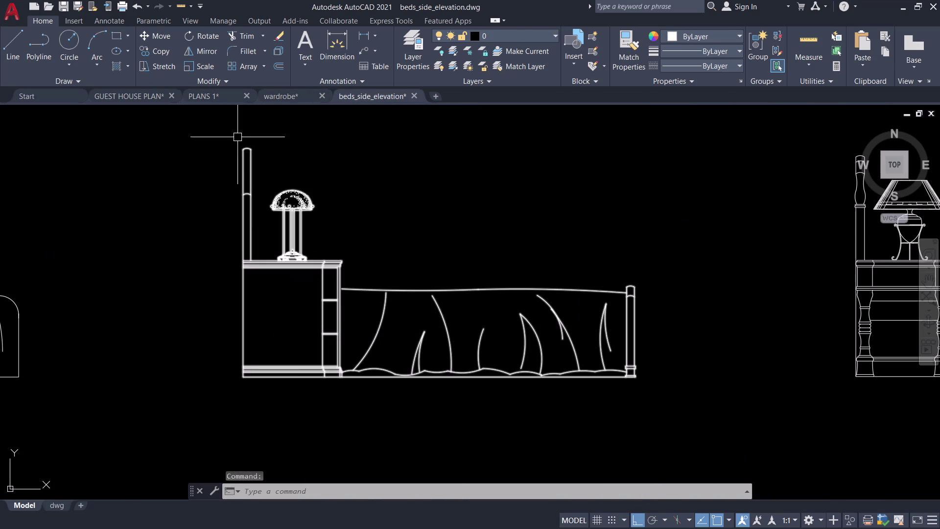
click(216, 96)
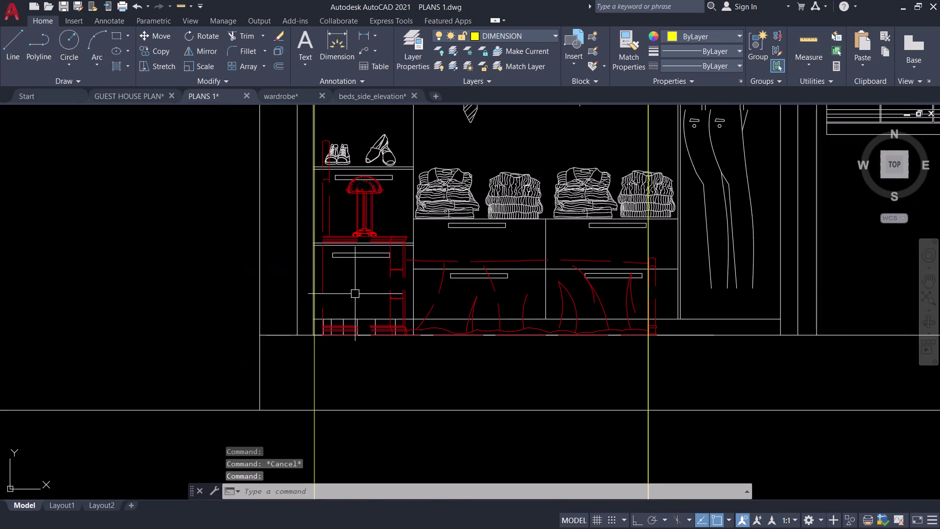
click(323, 278)
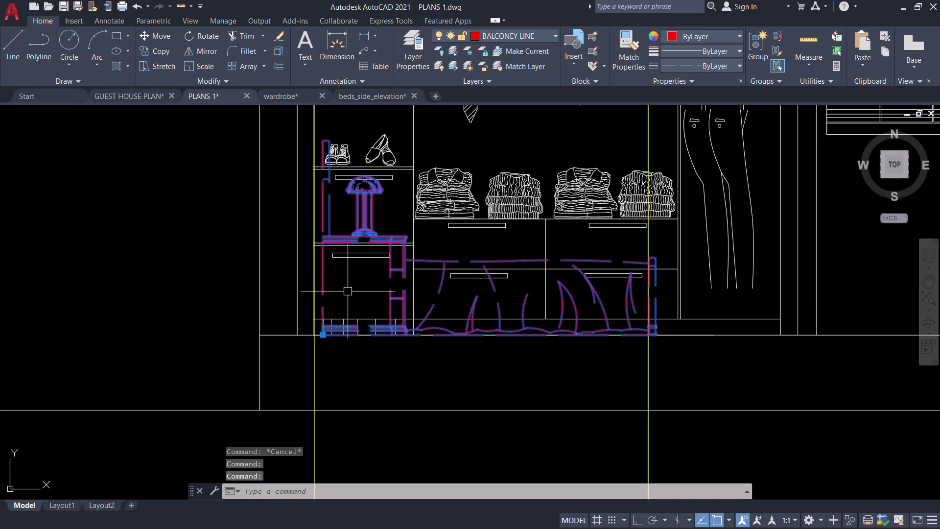
text(E)
key(space)
scroll(down, 3)
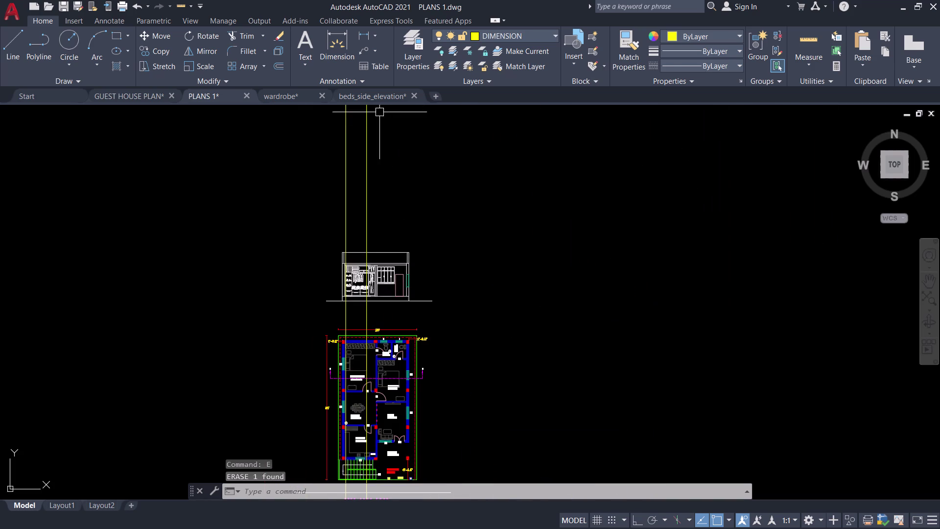
Copy the middle bed elevation from the beds_side_elevation drawing.
click(360, 97)
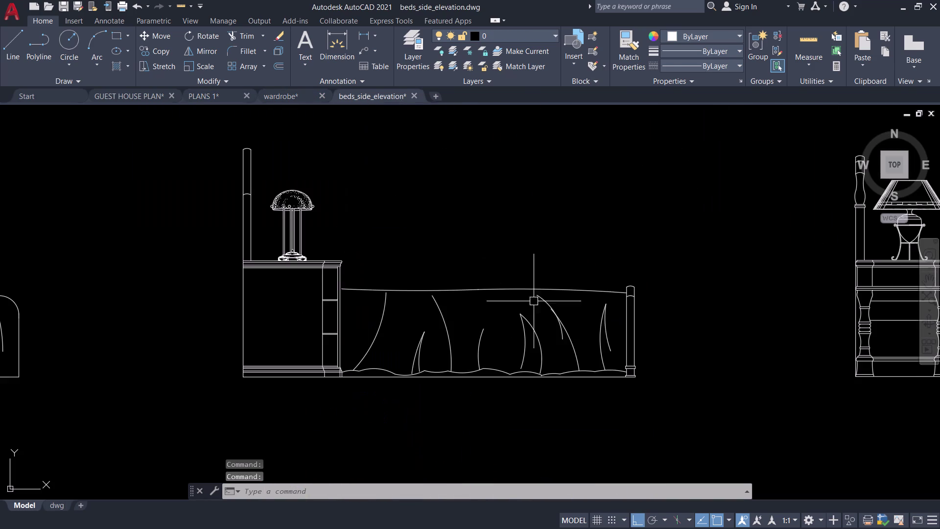
scroll(down, 3)
middle_drag(587, 234, 505, 248)
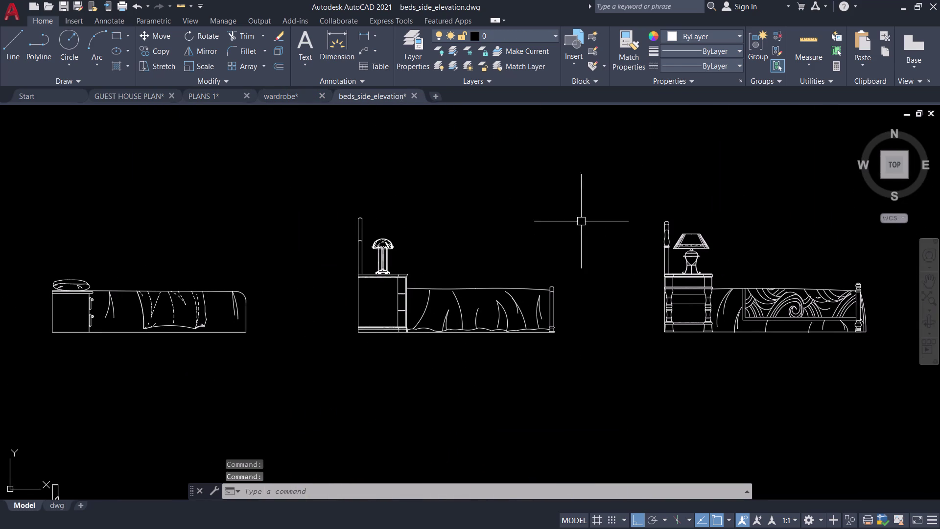
click(588, 195)
click(285, 338)
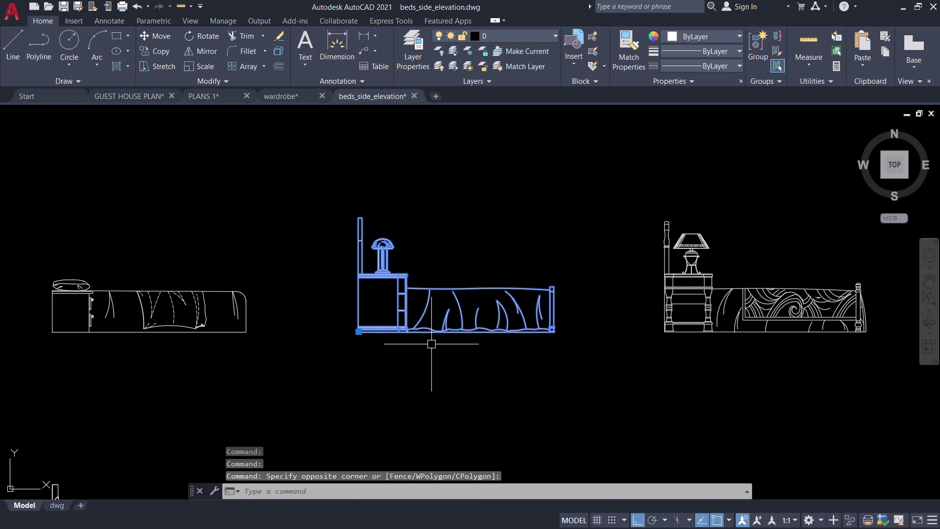
scroll(up, 3)
key(ctrl+c)
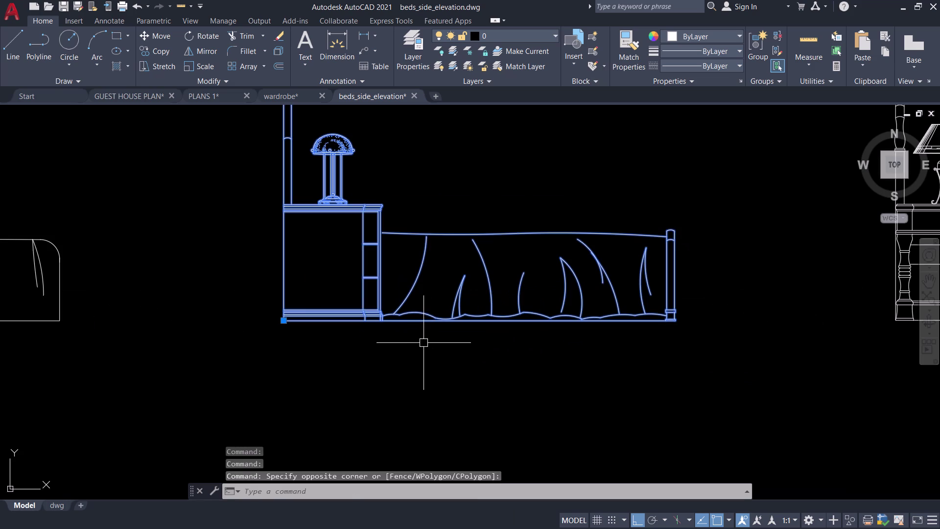
Paste the copied bed elevation into PLANS 1 and window-select it.
click(222, 96)
key(ctrl+v)
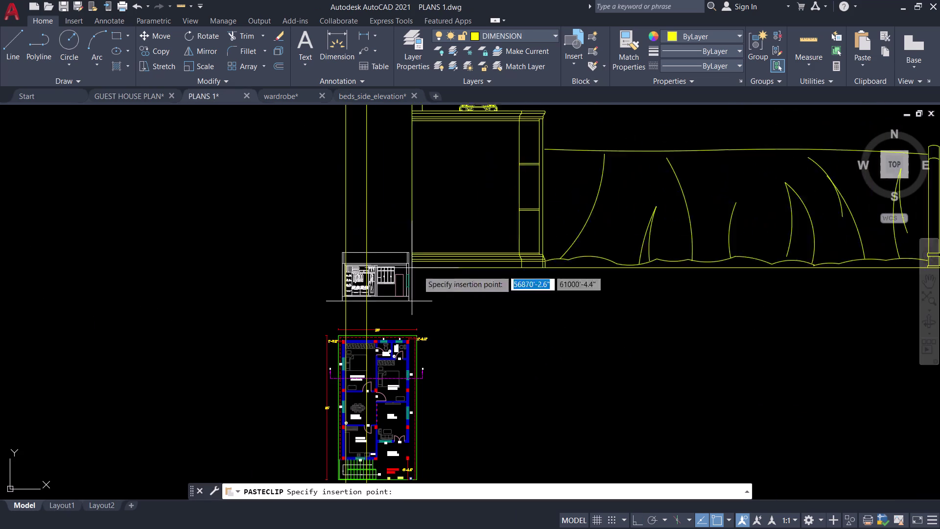
scroll(down, 3)
middle_drag(538, 318, 452, 318)
click(504, 318)
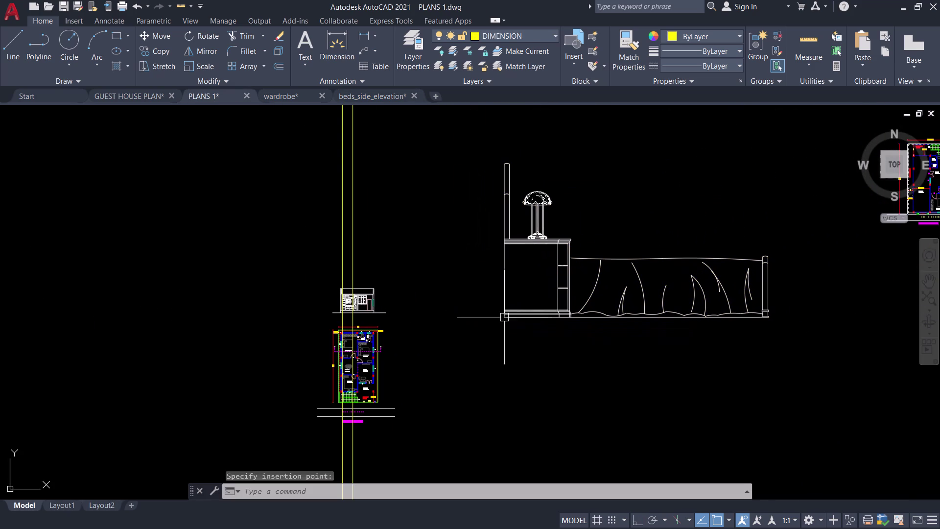
middle_drag(537, 341, 390, 346)
drag(641, 183, 648, 208)
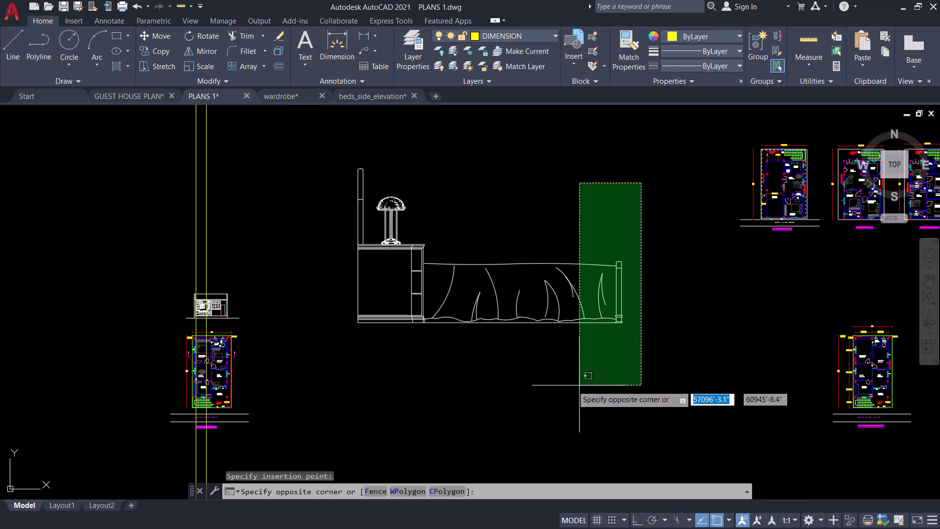
click(306, 349)
Group the pasted bed, nightstand and lamp into one object.
scroll(up, 3)
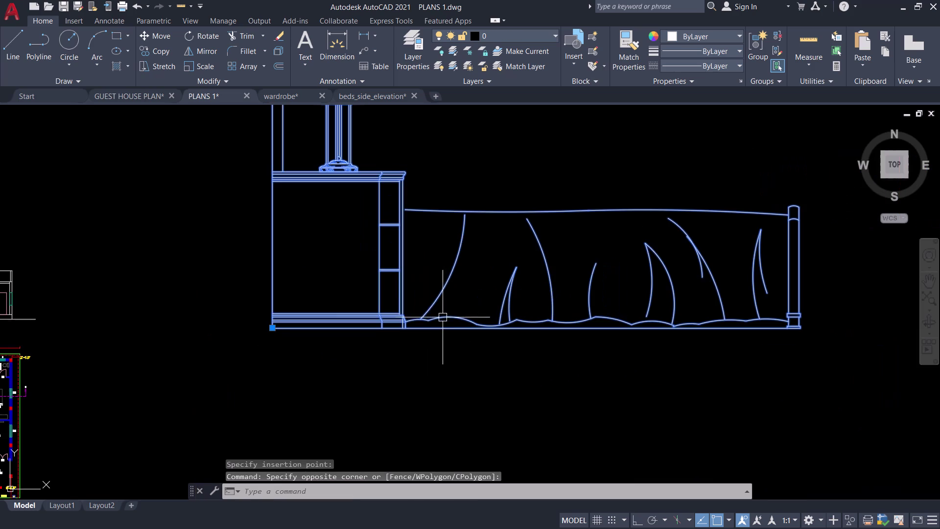
key(g)
key(space)
click(403, 328)
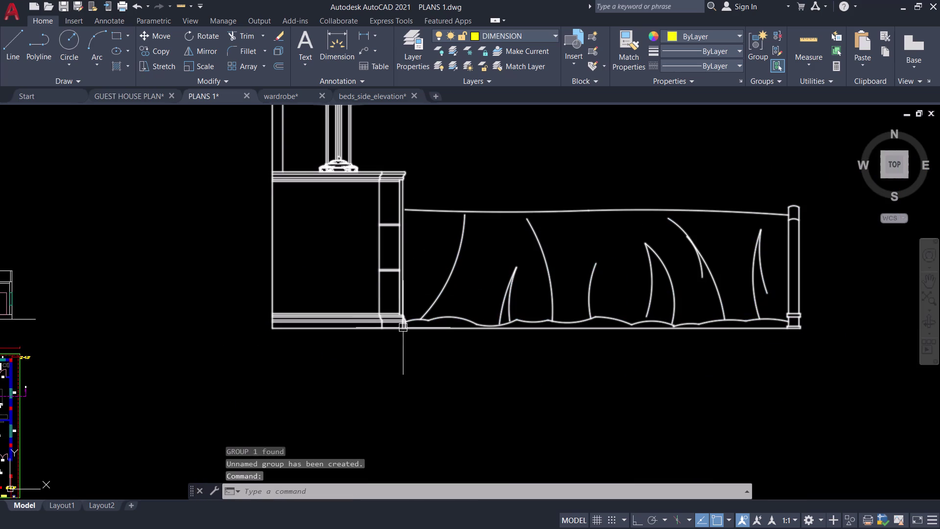
Scale the bed group using the bed's own length as the reference length.
text(S)
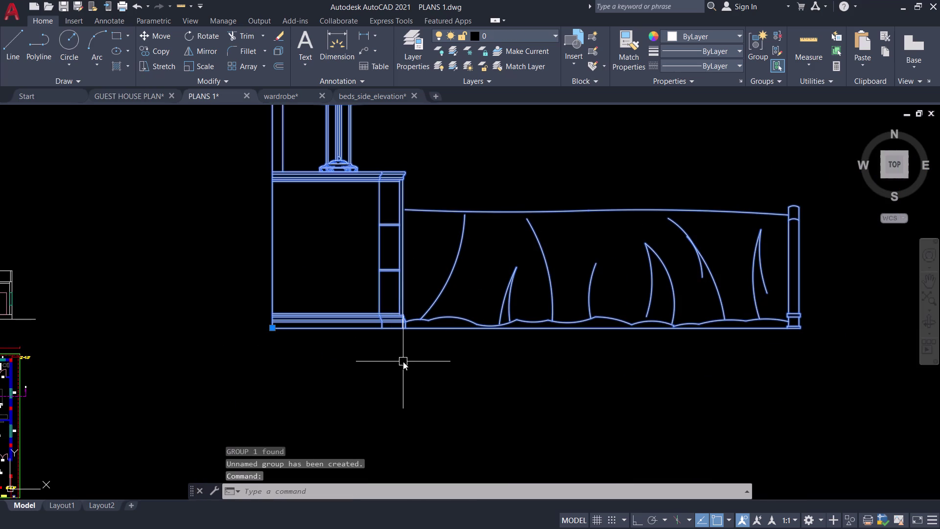
text(C)
key(space)
click(803, 331)
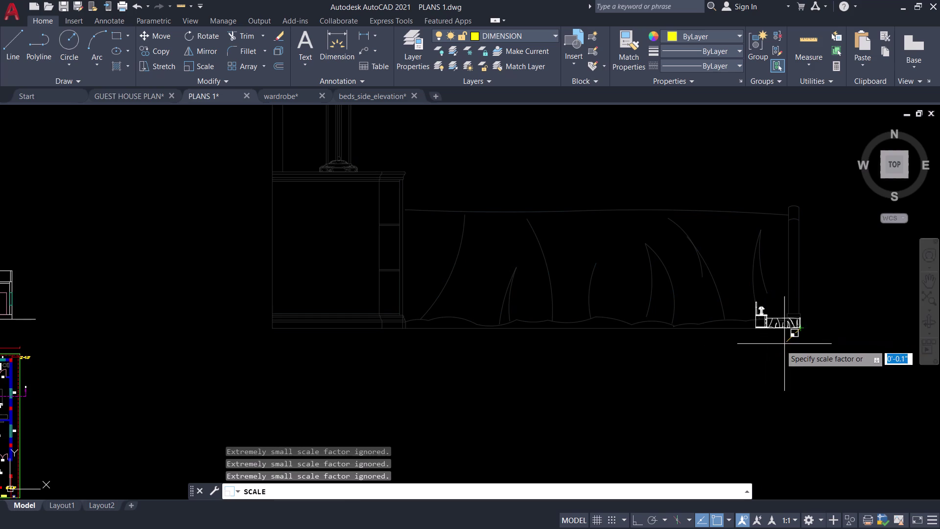
key(r)
key(space)
click(800, 331)
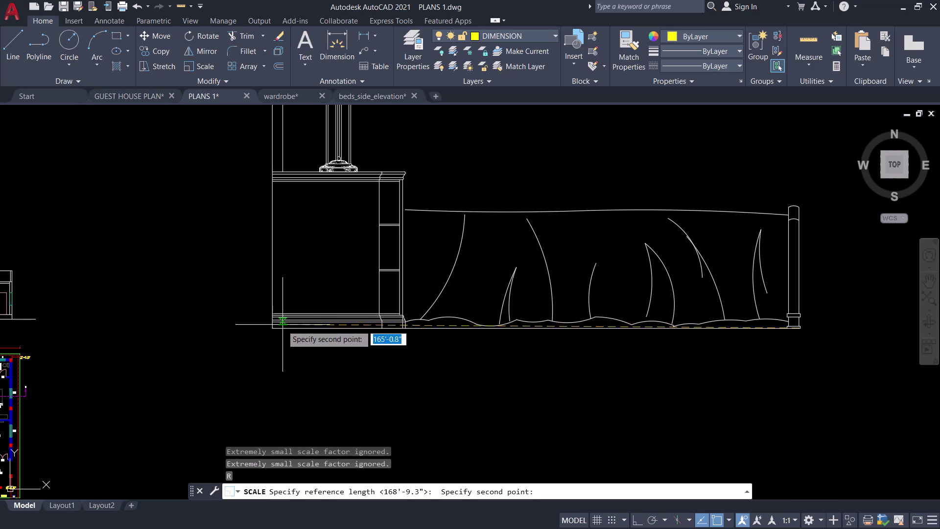
click(272, 332)
scroll(down, 3)
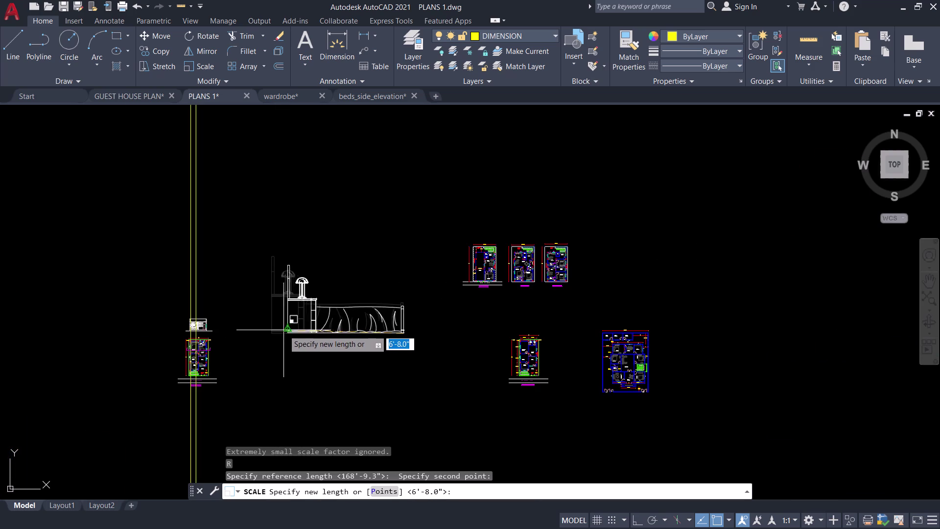
Set the new length from two points spanning the master bedroom on the floor plan.
text(P)
key(space)
scroll(up, 3)
scroll(up, 3)
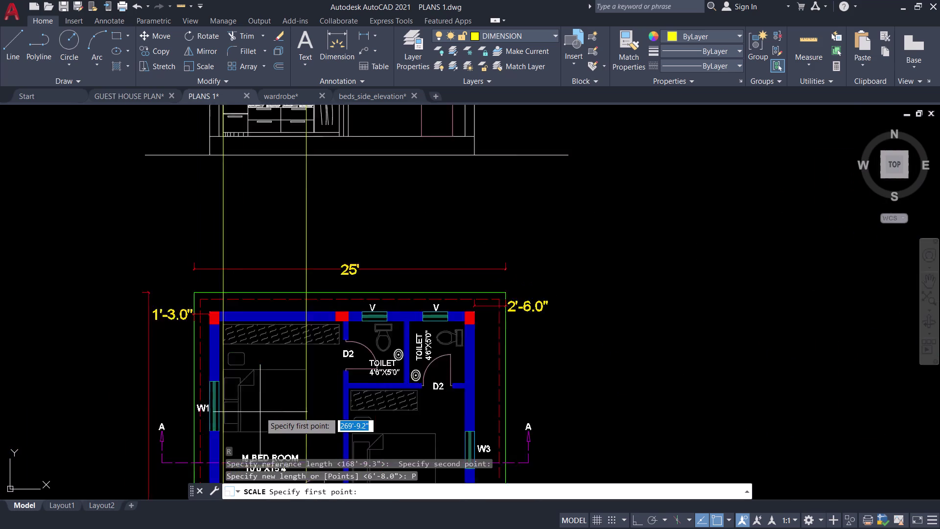
scroll(up, 3)
middle_drag(265, 411, 294, 330)
scroll(up, 3)
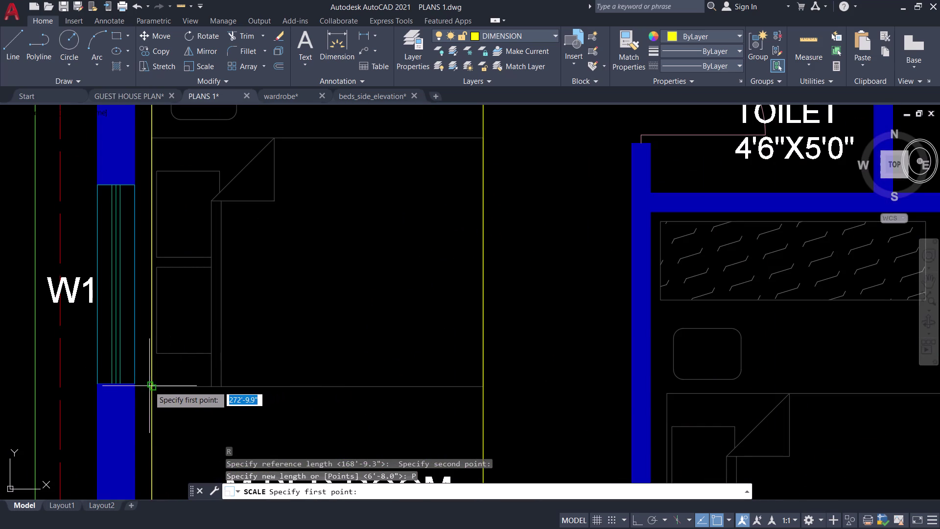
click(148, 386)
click(484, 384)
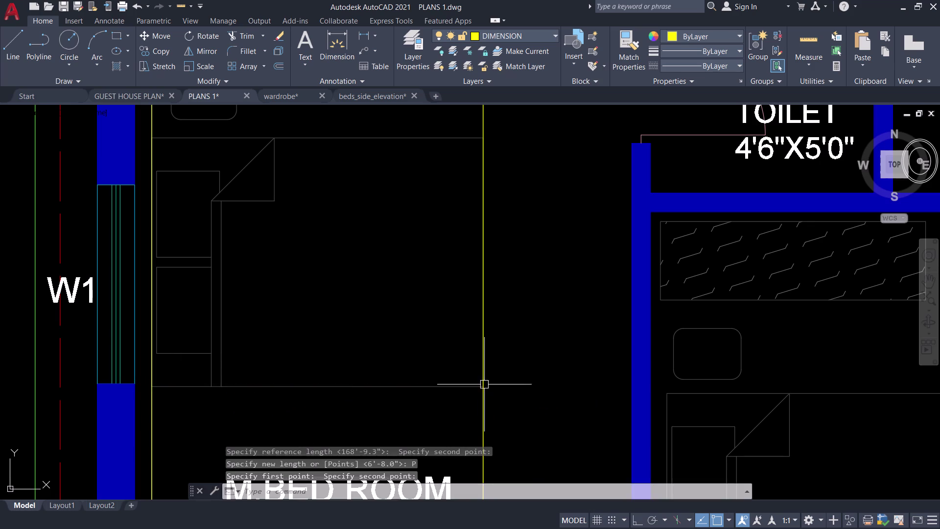
scroll(down, 3)
scroll(down, 3)
middle_drag(722, 335, 473, 365)
scroll(down, 3)
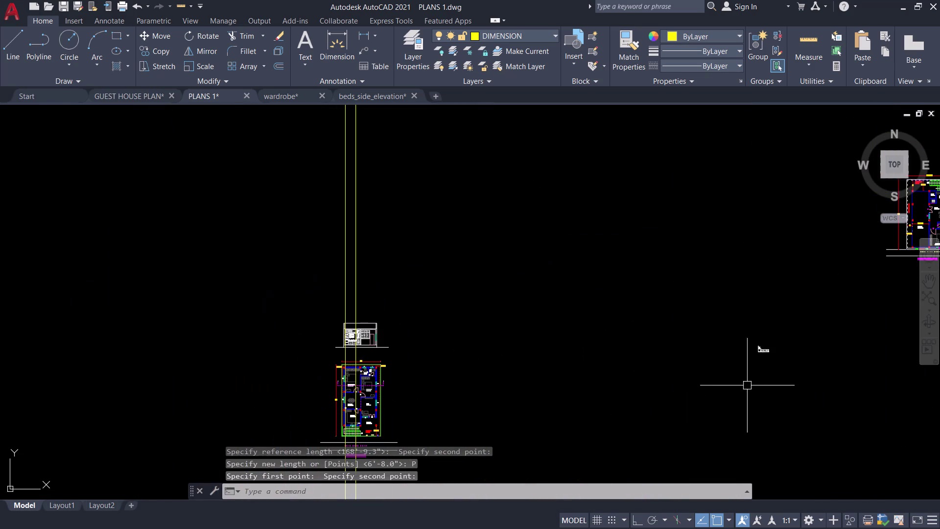
Move the scaled bed next to the wardrobe elevation.
drag(776, 379, 767, 374)
click(719, 299)
key(m)
key(space)
click(761, 347)
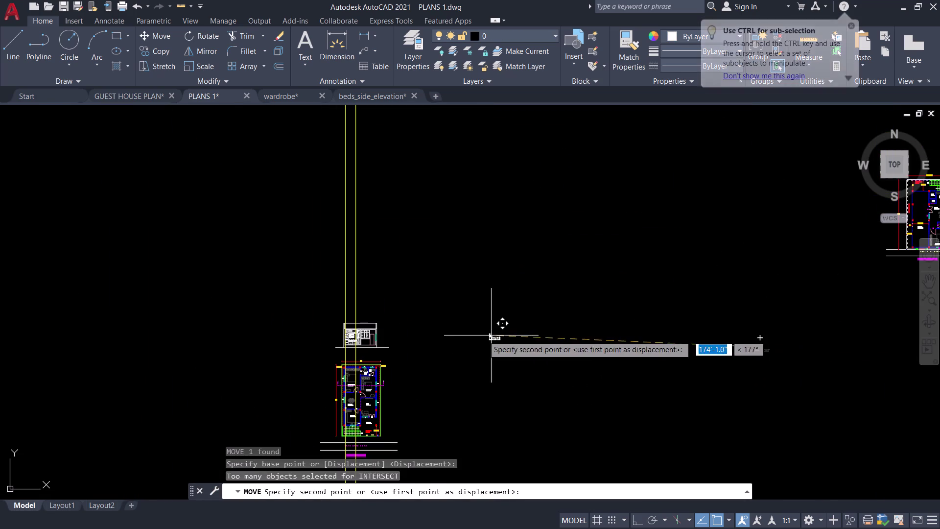
scroll(up, 3)
click(347, 299)
Put the bed on the red COLUMNS layer.
drag(436, 354, 428, 348)
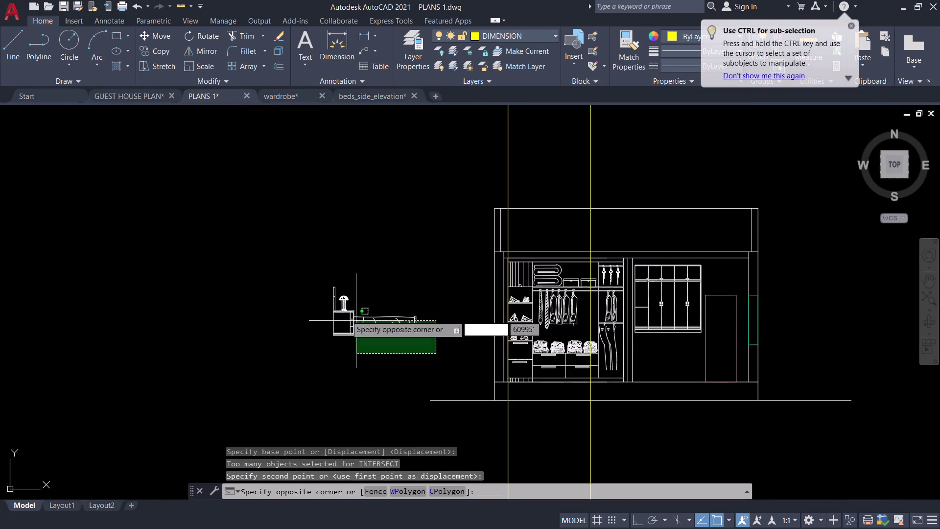
drag(231, 254, 231, 248)
click(500, 27)
drag(506, 34, 507, 36)
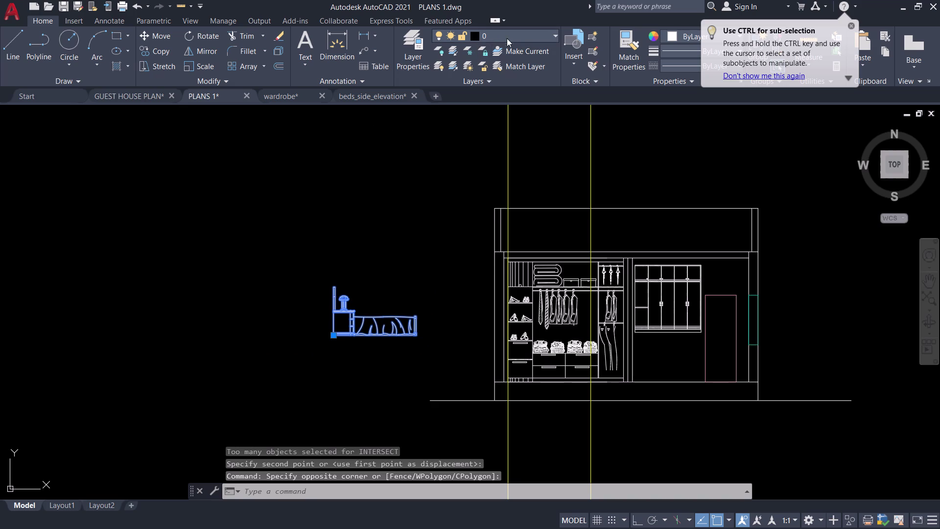
drag(507, 36, 506, 41)
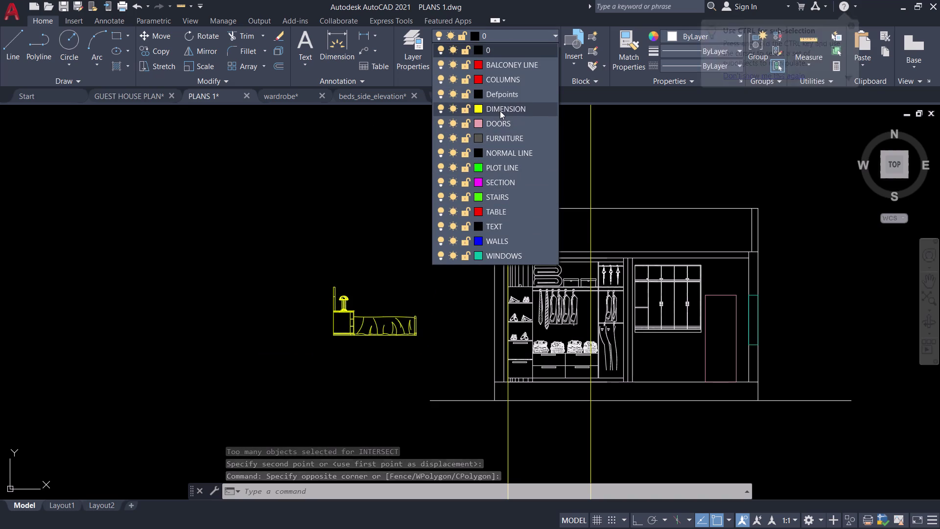
click(507, 79)
scroll(up, 3)
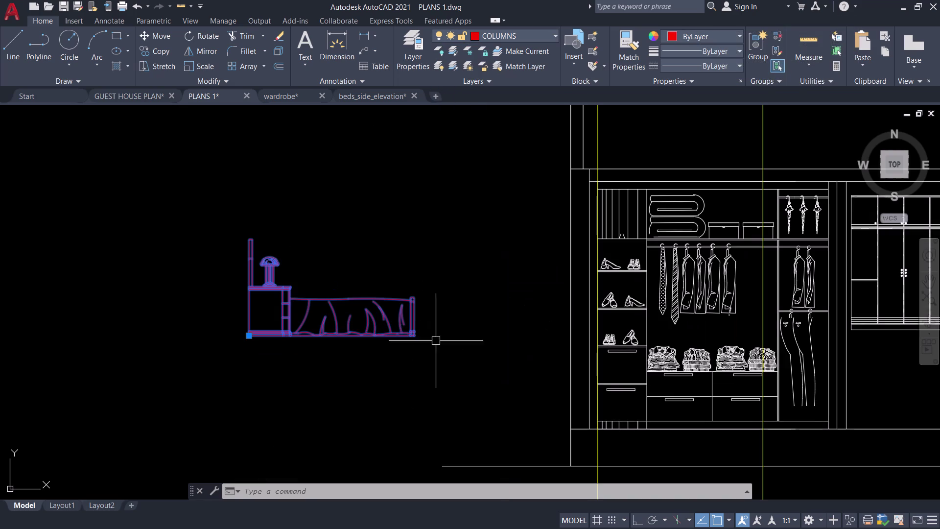
key(Escape)
Move the bed by its corner into the wardrobe's left bay, resting on the floor line.
middle_drag(429, 358, 345, 351)
drag(363, 351, 356, 347)
click(94, 225)
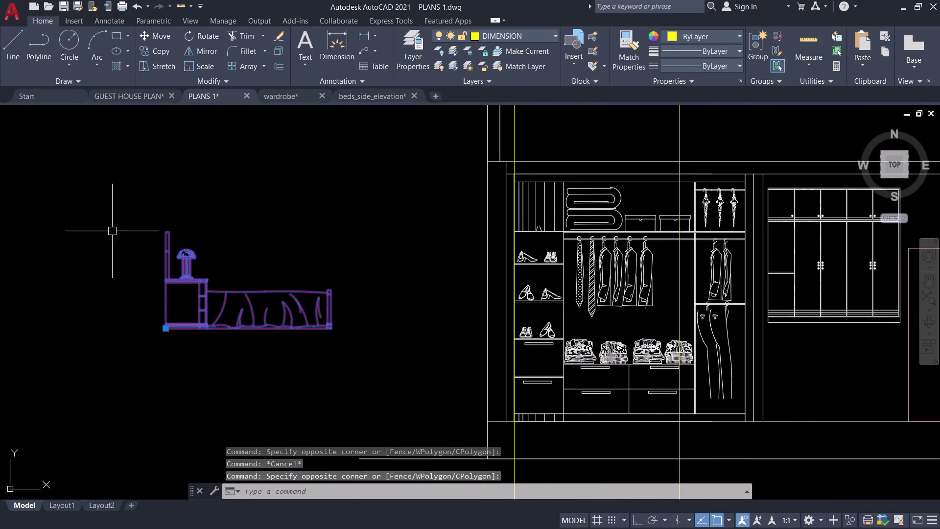
key(m)
key(space)
scroll(up, 3)
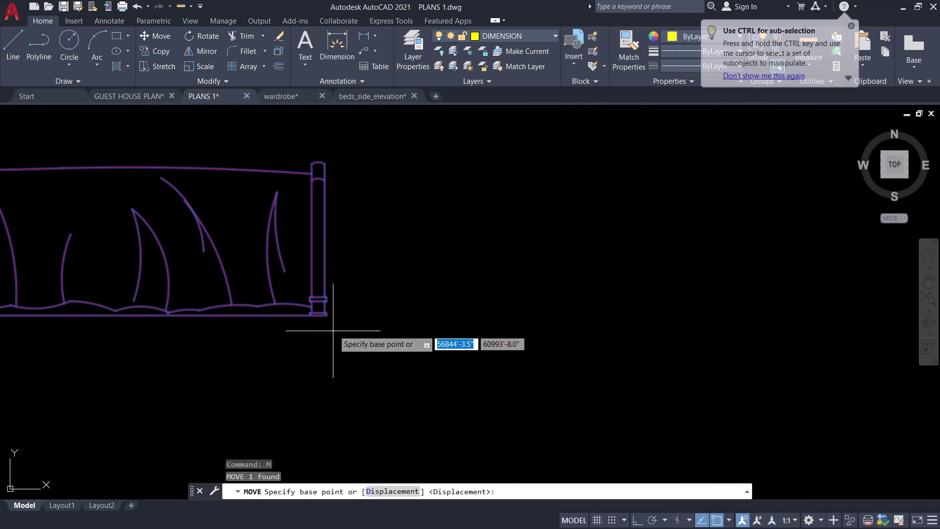
click(329, 319)
scroll(down, 3)
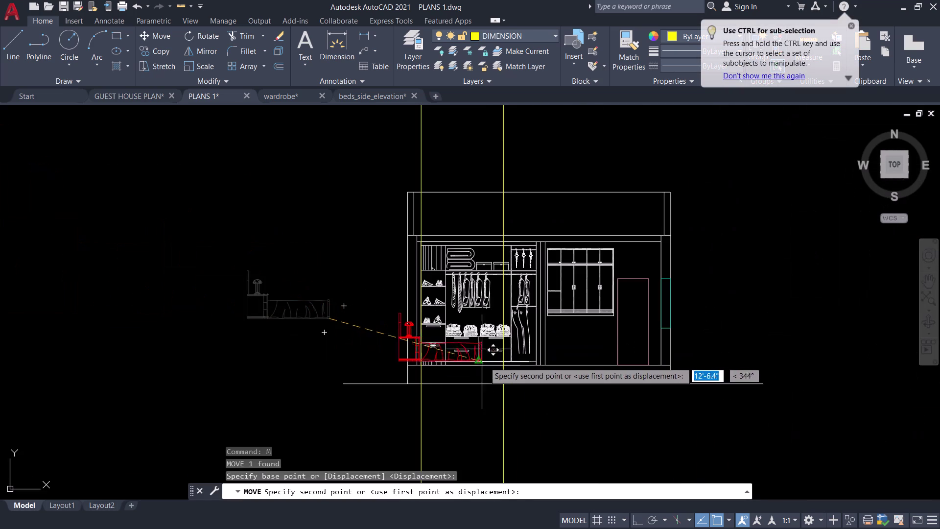
scroll(up, 3)
drag(445, 366, 450, 366)
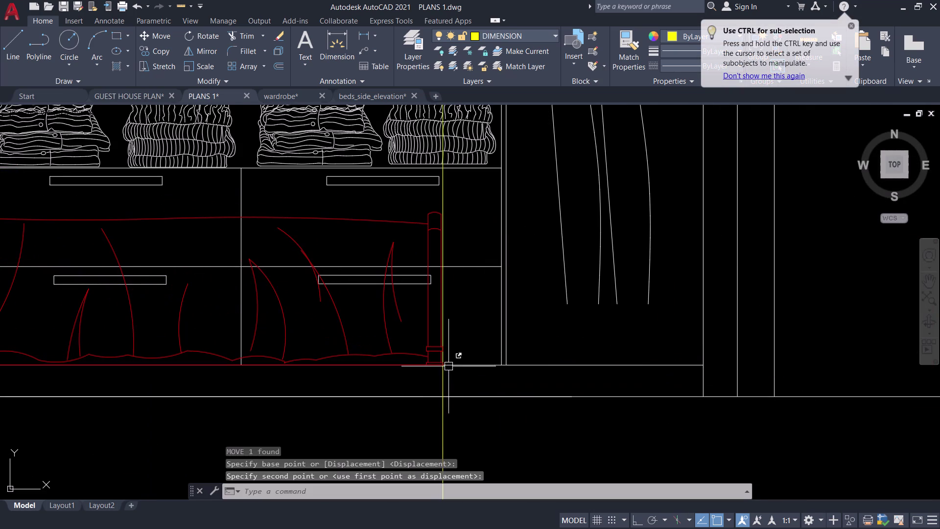
scroll(down, 3)
scroll(up, 3)
scroll(down, 3)
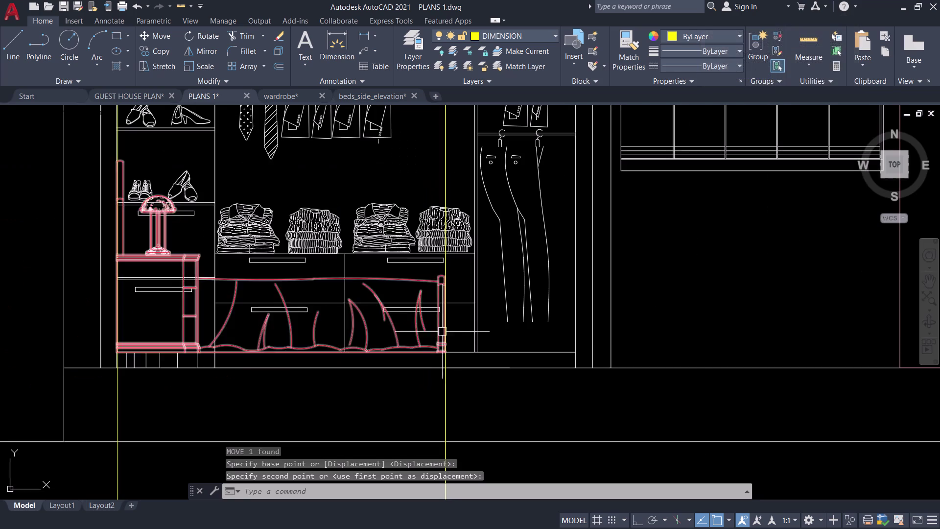
middle_drag(387, 266, 544, 251)
scroll(up, 3)
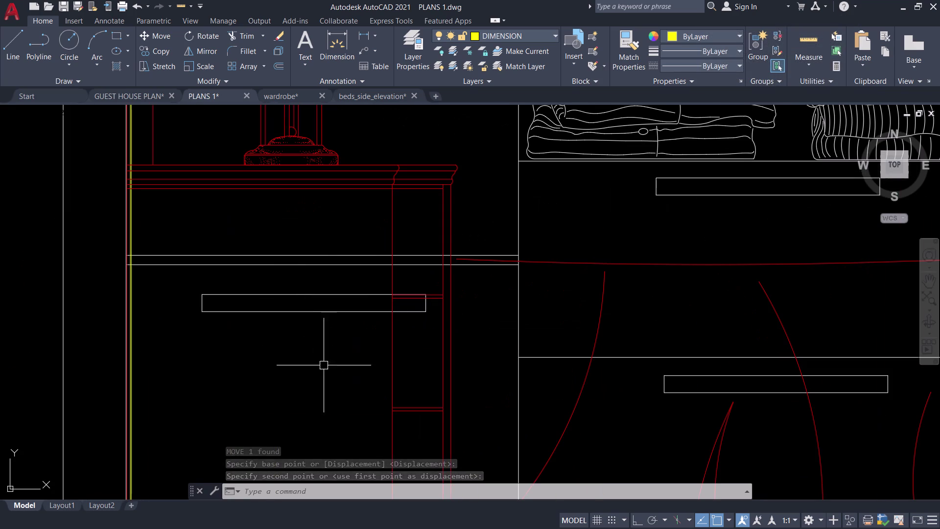
Erase the shelf lines and drawer handle that cross the bed.
key(r)
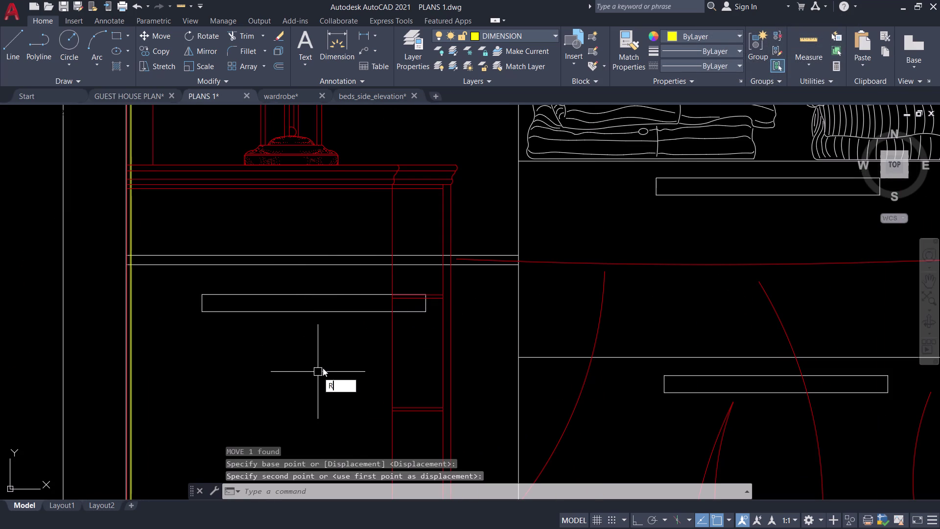
key(Escape)
click(320, 356)
click(281, 286)
drag(292, 283, 285, 275)
click(257, 240)
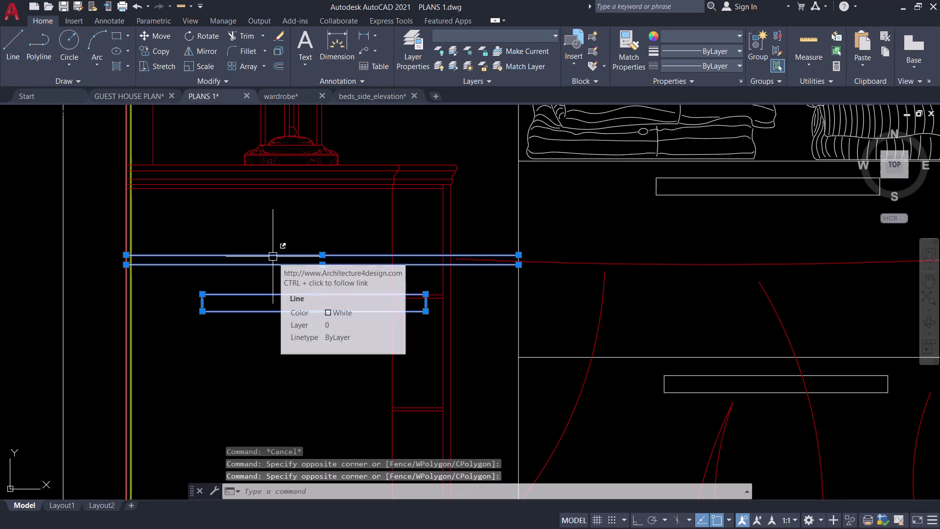
text(E)
key(space)
scroll(down, 3)
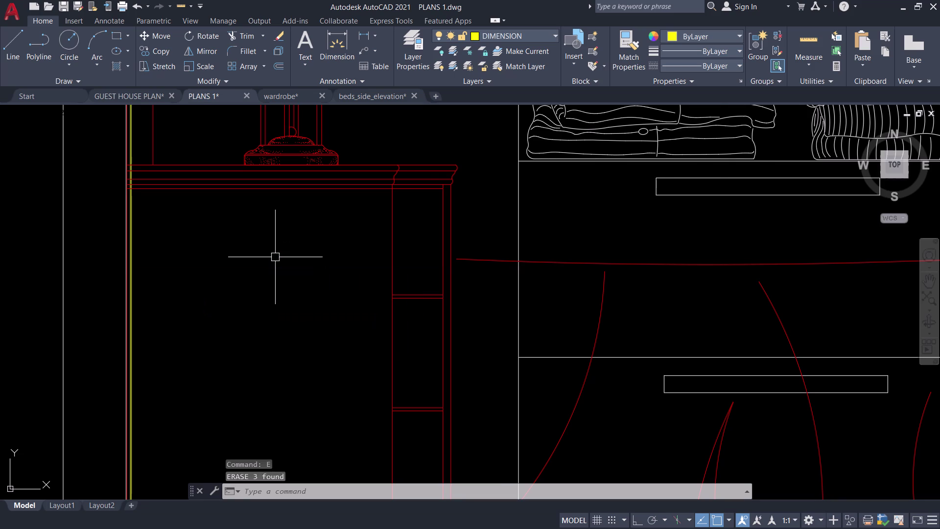
scroll(down, 3)
Erase the handle rectangle overlapping the lamp.
middle_drag(275, 257, 305, 333)
scroll(up, 3)
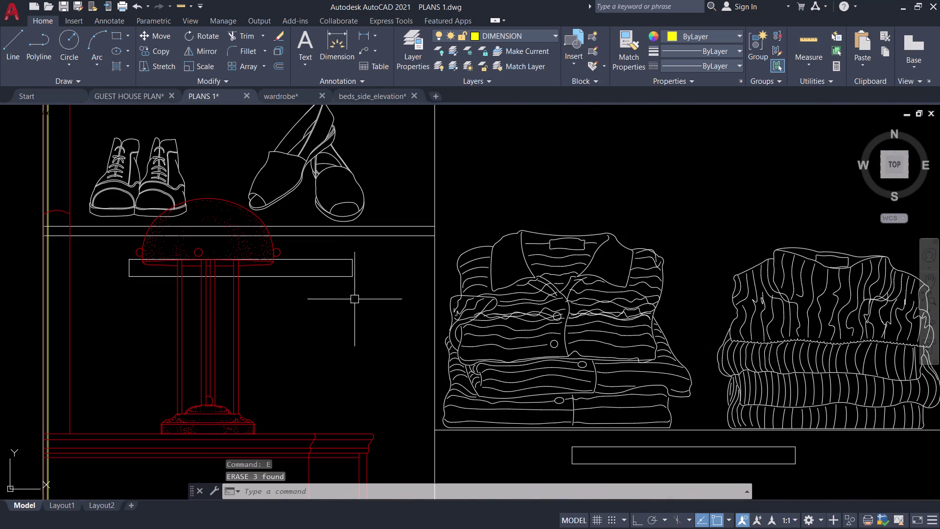
drag(348, 286, 344, 277)
click(334, 257)
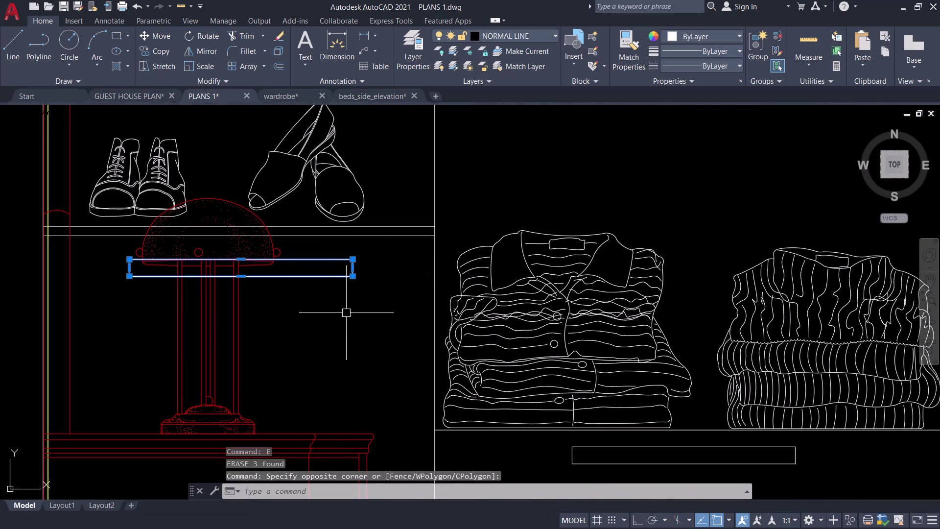
key(e)
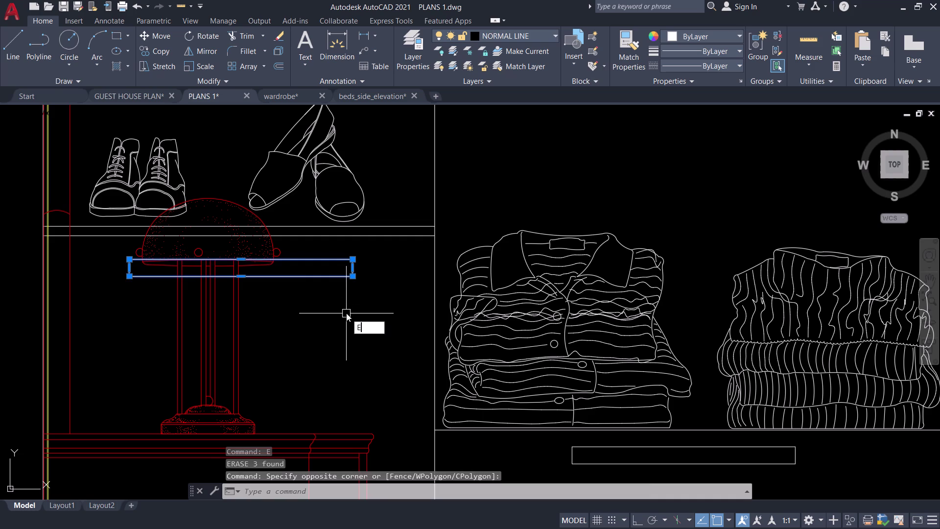
key(space)
scroll(down, 3)
Pick the horizontal line across the drawers, then clear the selection.
middle_drag(346, 313, 277, 306)
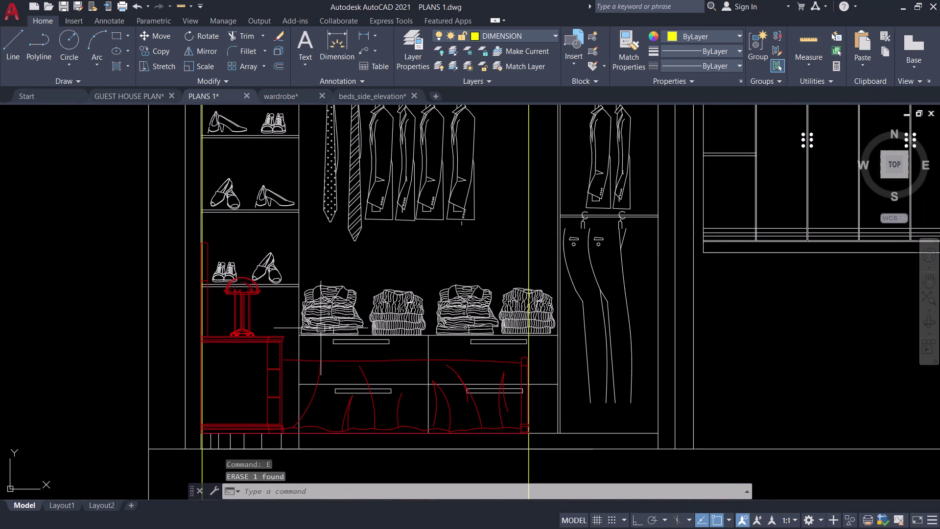
middle_drag(335, 353, 310, 308)
scroll(up, 3)
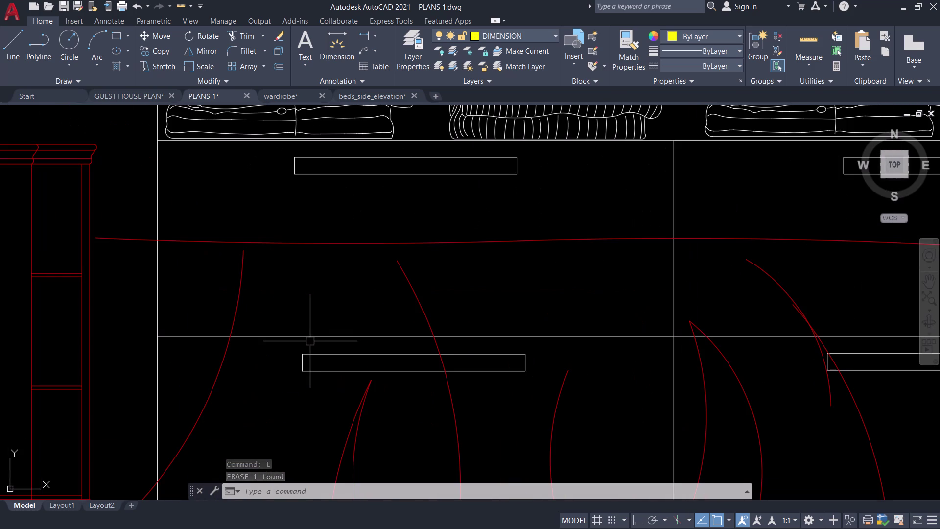
click(304, 336)
scroll(down, 3)
scroll(down, 3)
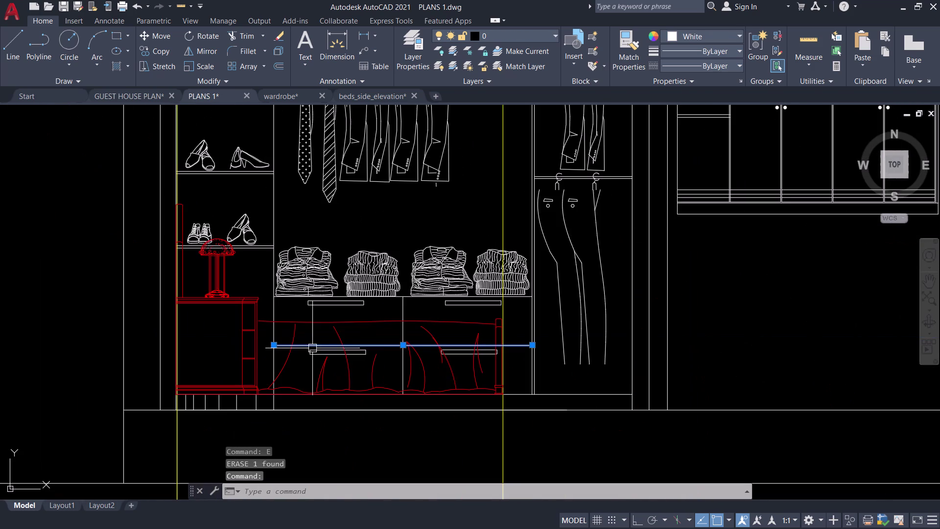
key(Escape)
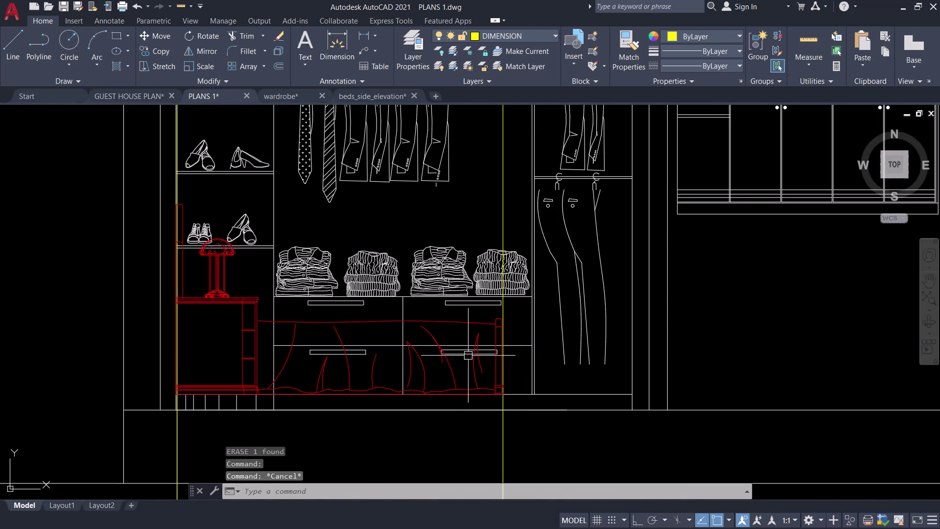
Start TRIM and cut the drawer lines hidden behind or overlapping the left bed.
key(t)
text(R)
key(space)
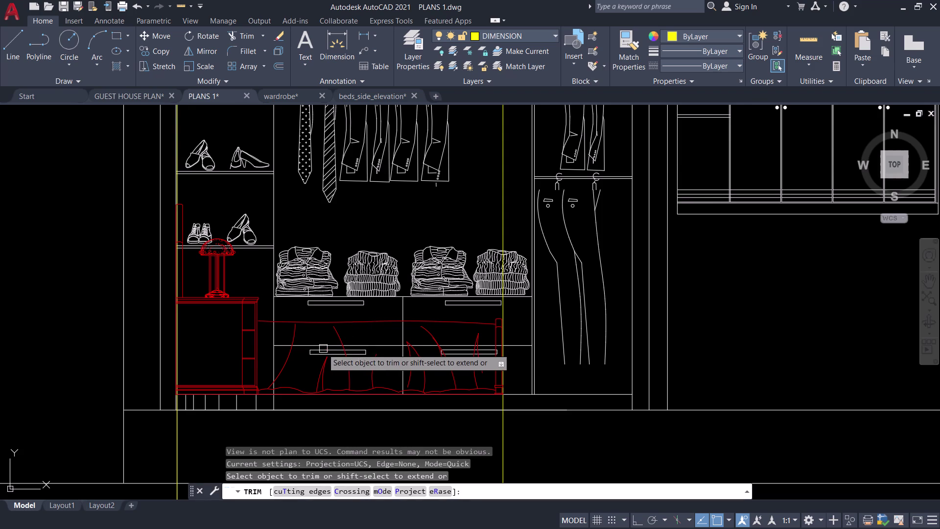
scroll(up, 3)
click(313, 341)
click(317, 354)
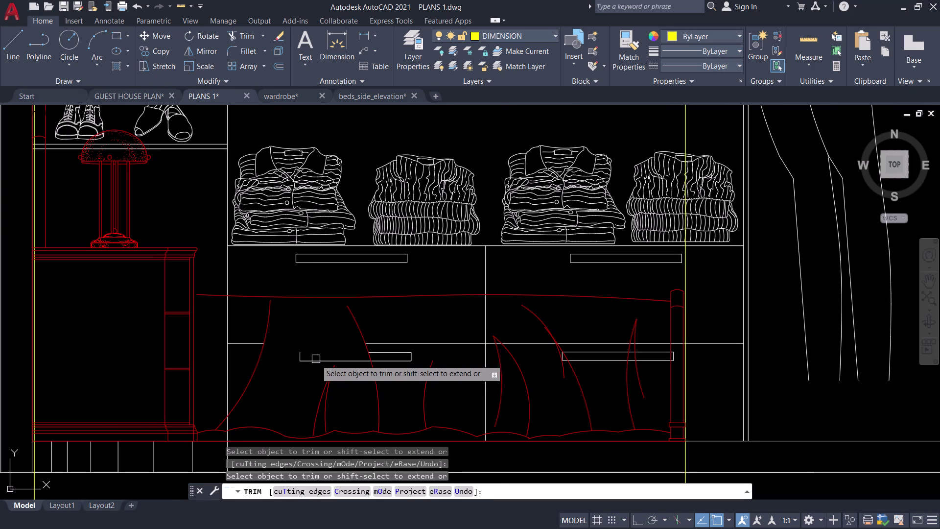
click(316, 361)
click(299, 355)
click(247, 344)
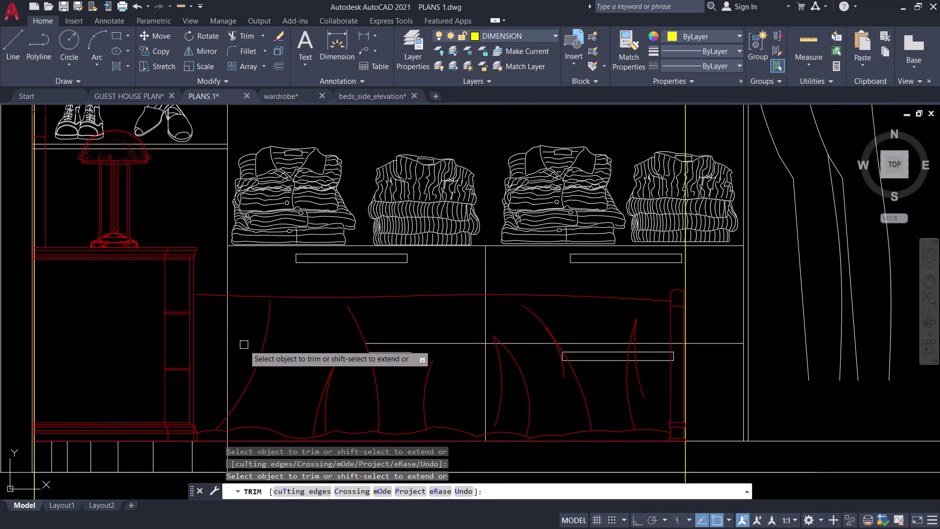
click(227, 342)
middle_drag(226, 358, 271, 260)
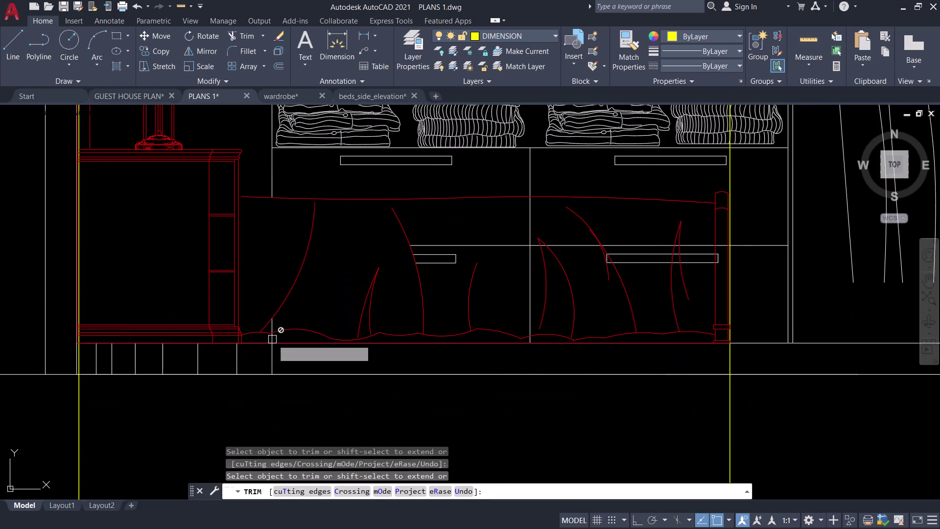
scroll(up, 3)
click(271, 340)
click(266, 288)
scroll(down, 3)
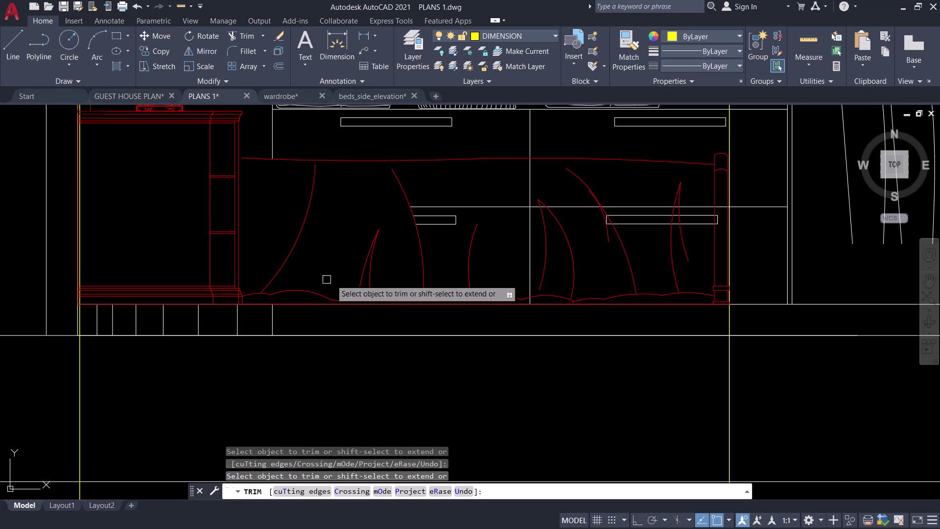
middle_drag(438, 235, 401, 296)
scroll(up, 3)
drag(407, 291, 405, 273)
click(398, 220)
click(394, 245)
click(394, 259)
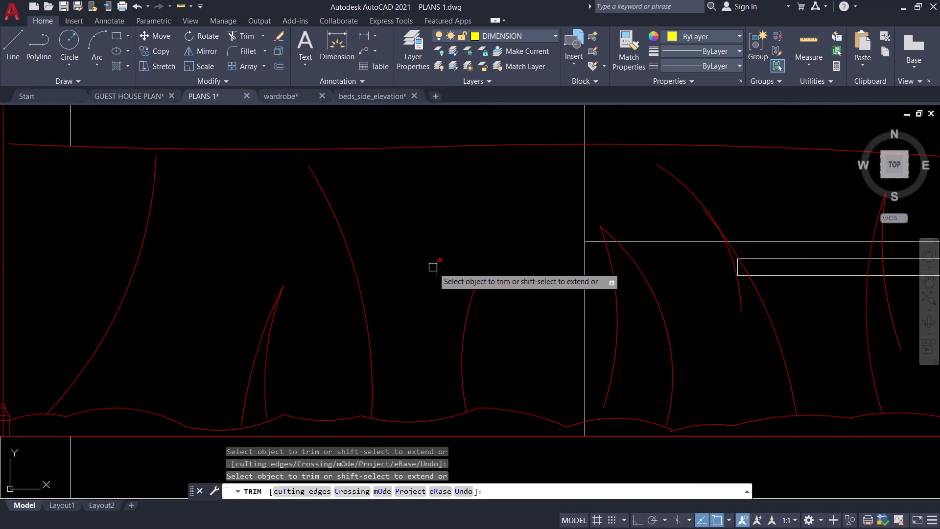
Trim the drawer lines inside the bedcover back to its fold.
click(436, 267)
scroll(down, 3)
middle_drag(423, 260, 356, 263)
scroll(up, 3)
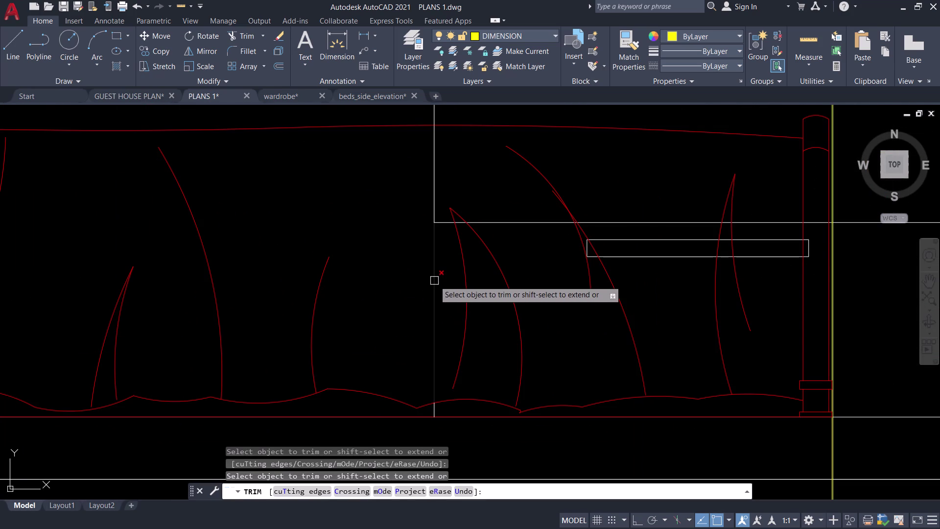
click(434, 280)
click(434, 410)
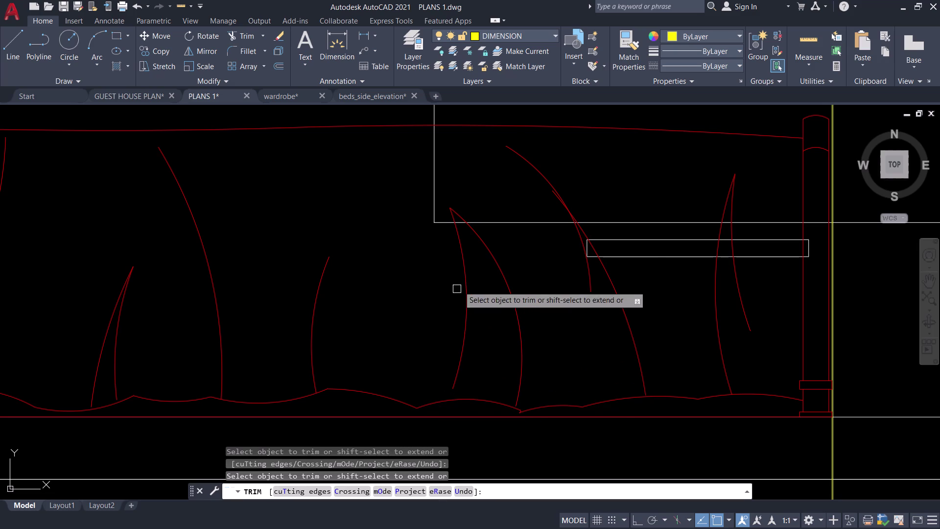
scroll(up, 3)
click(454, 219)
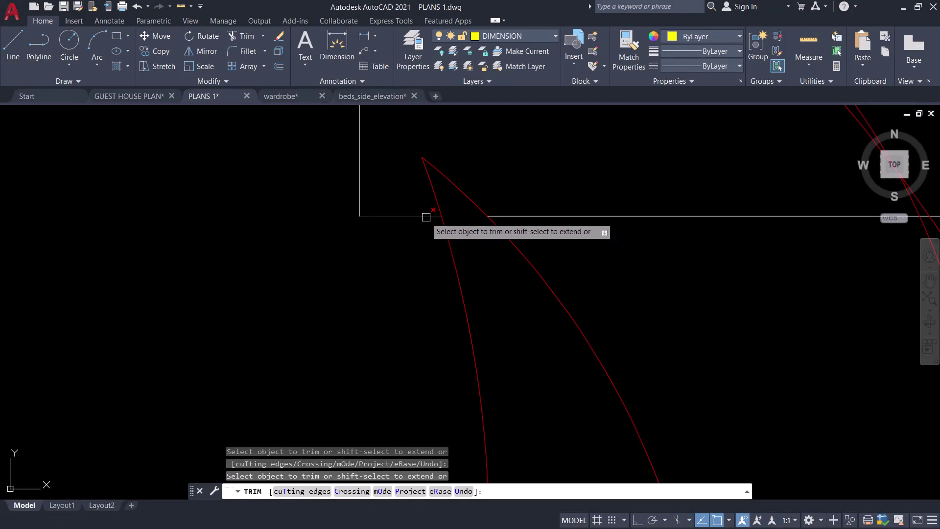
click(426, 216)
scroll(down, 3)
Fence-trim the lines by the bedcover fold, then clear the leftover stubs and handle end.
click(397, 188)
click(478, 222)
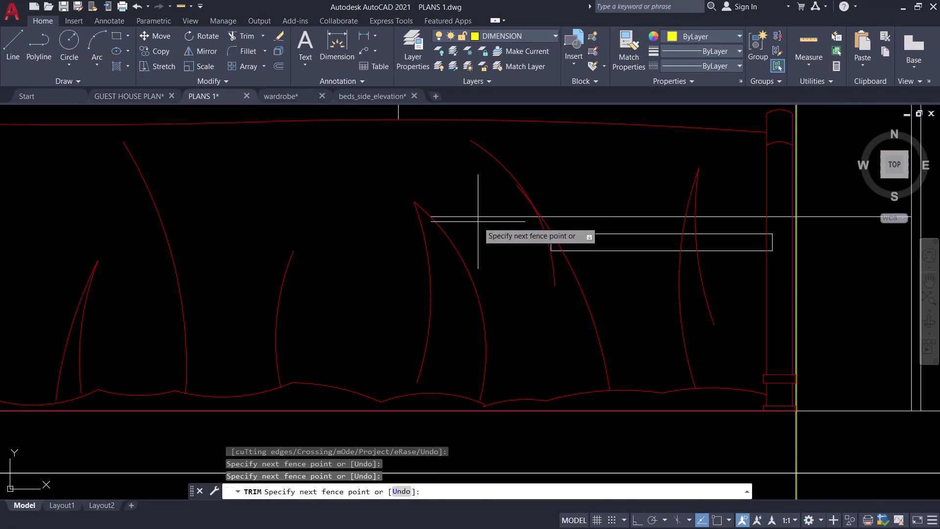
middle_drag(454, 178, 339, 210)
scroll(down, 3)
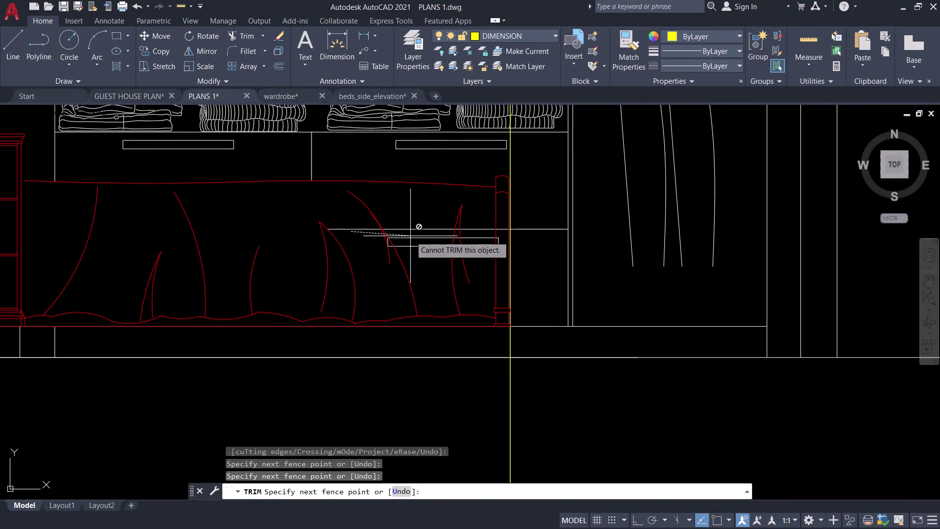
click(411, 233)
click(410, 222)
drag(415, 237, 421, 256)
click(422, 260)
click(413, 218)
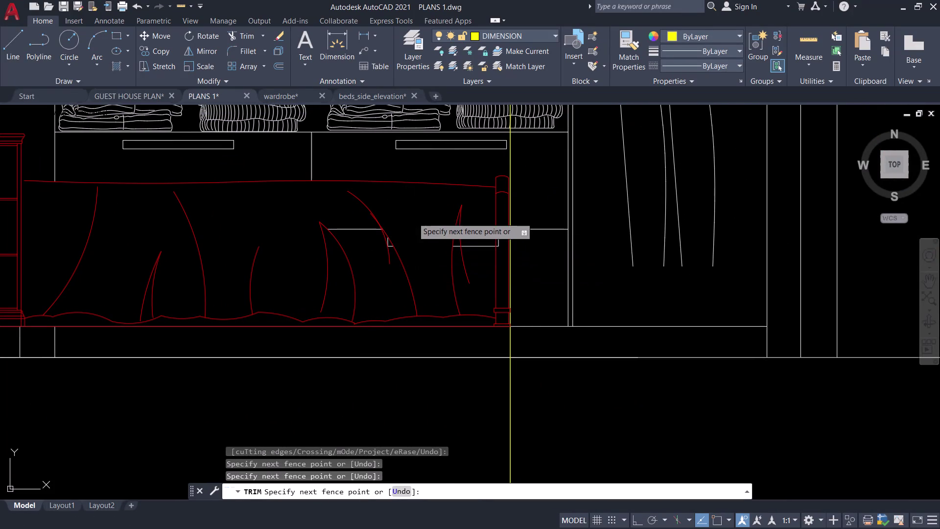
scroll(up, 3)
click(392, 256)
click(373, 217)
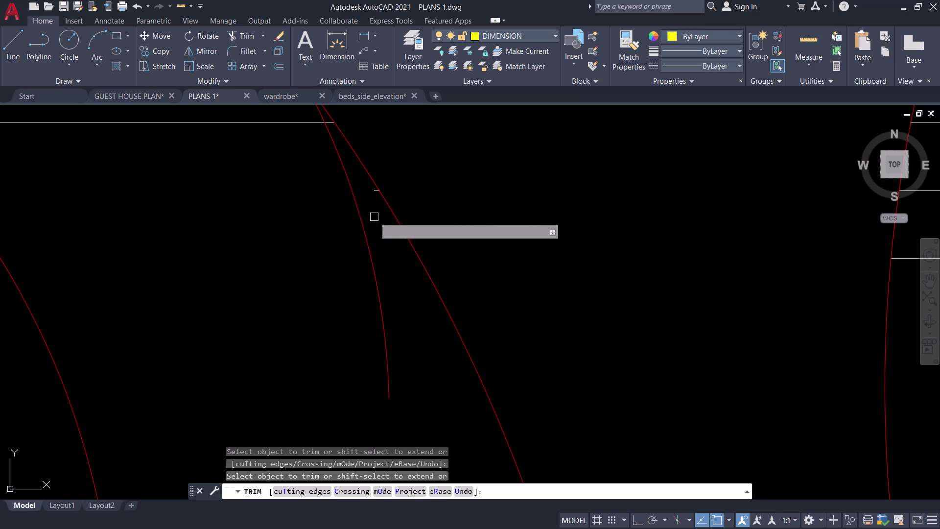
click(378, 189)
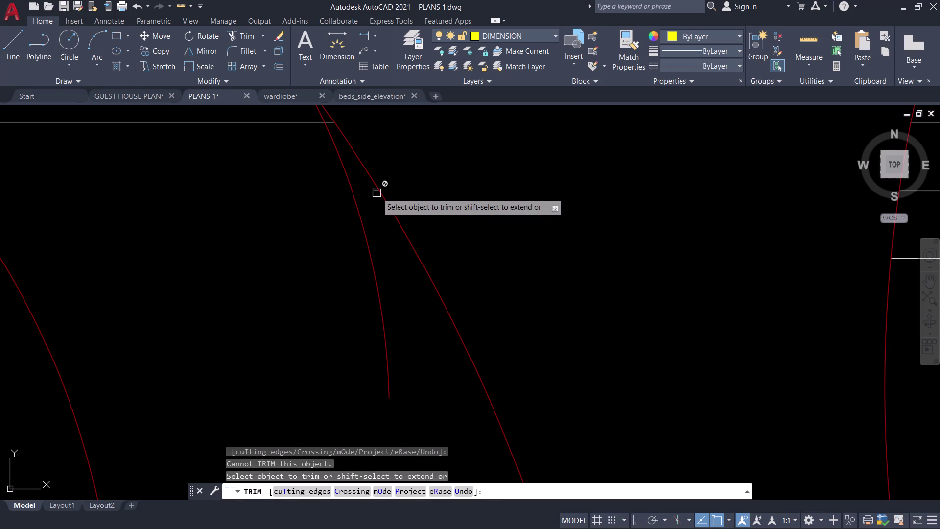
scroll(up, 3)
scroll(down, 3)
middle_drag(282, 207, 336, 228)
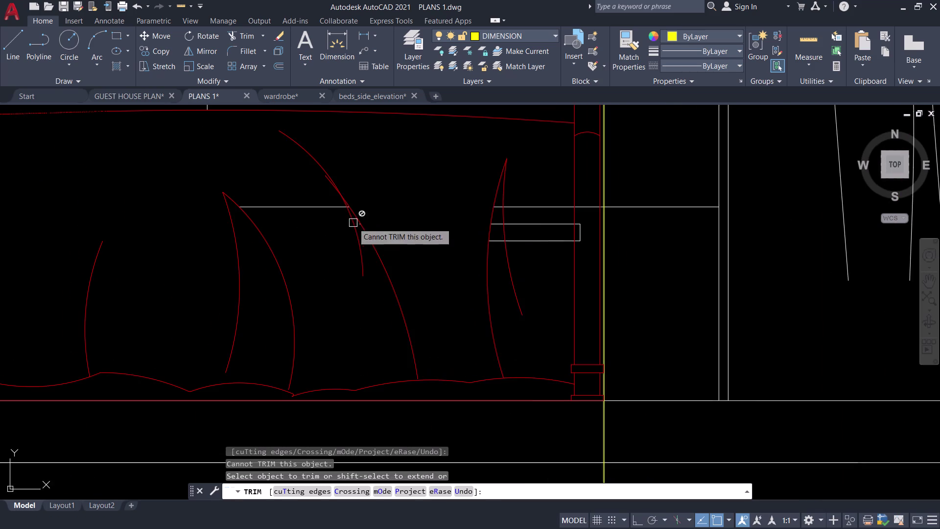
scroll(up, 3)
click(373, 220)
scroll(up, 3)
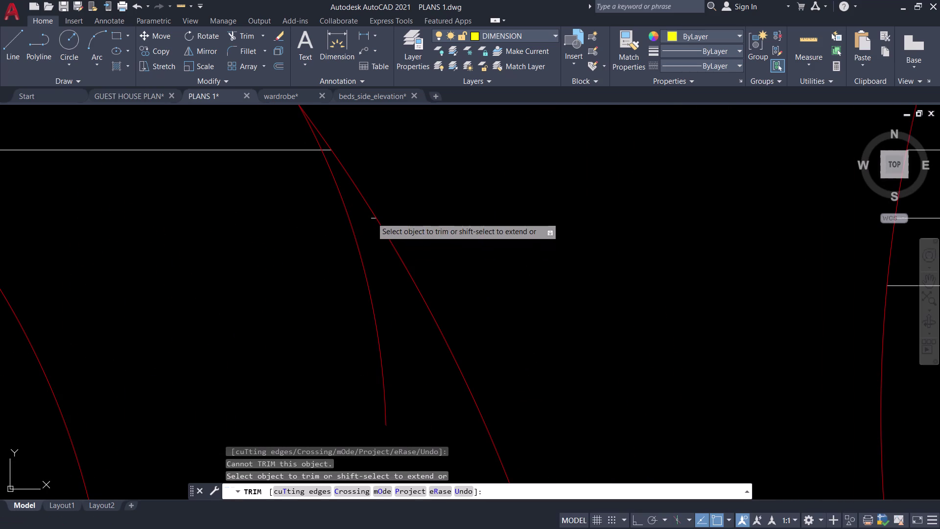
scroll(up, 3)
click(261, 151)
scroll(down, 3)
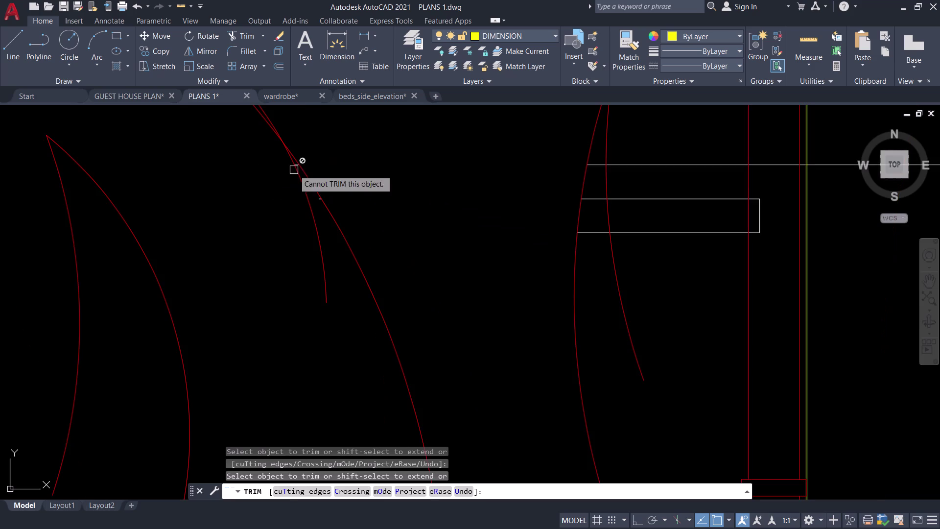
scroll(up, 3)
click(300, 172)
scroll(down, 3)
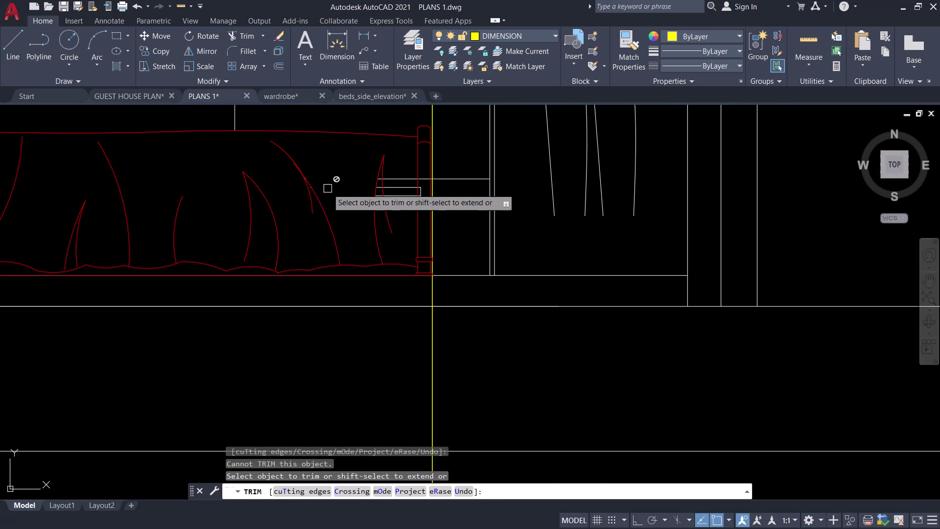
middle_drag(342, 205, 297, 246)
scroll(up, 3)
click(346, 237)
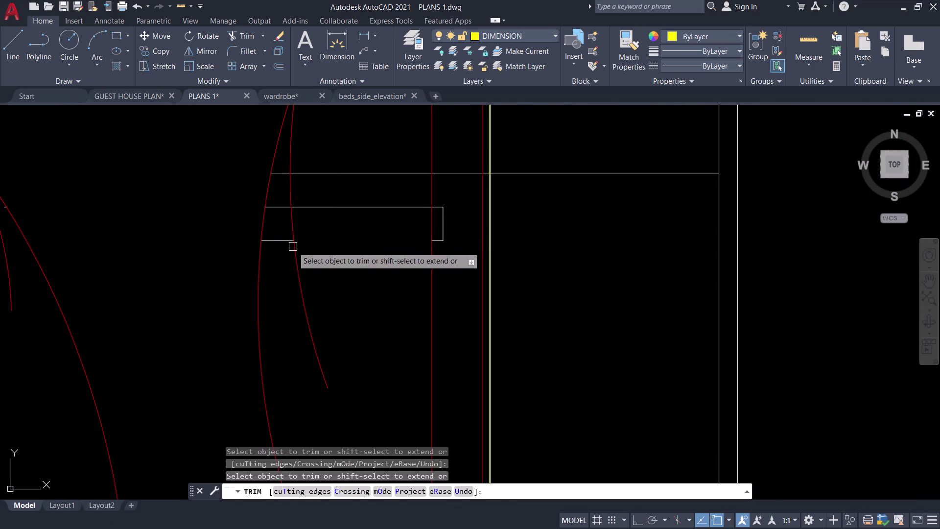
scroll(up, 3)
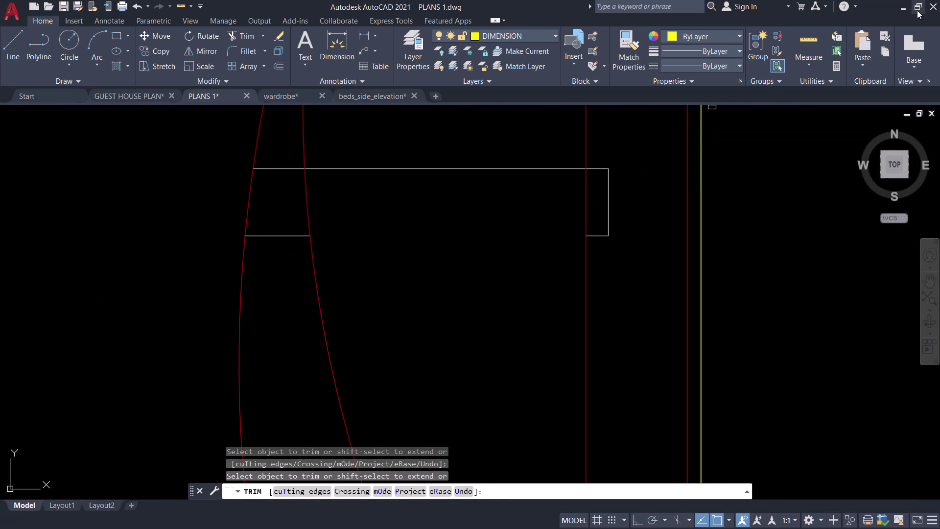
Restart trimming to remove the doubled bedcover line and the drawer handle and top lines behind the bed.
click(917, 10)
click(917, 7)
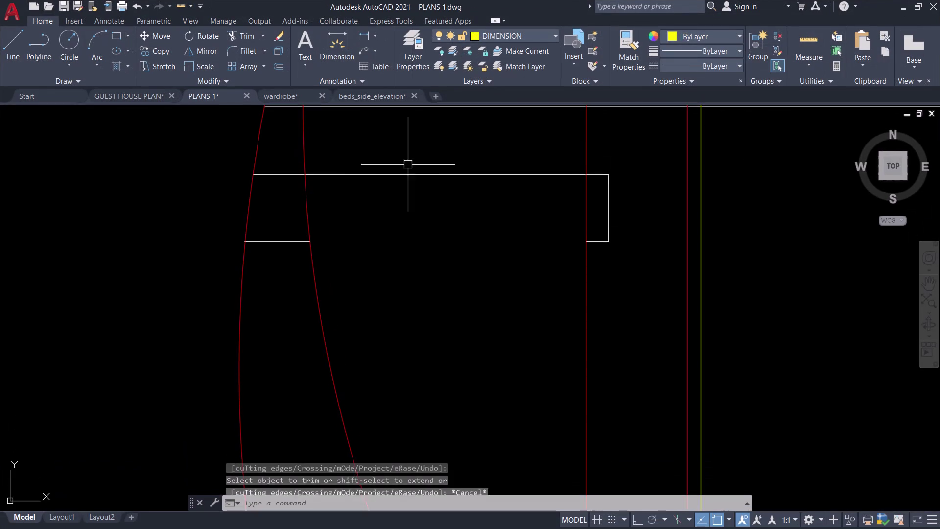
scroll(up, 3)
scroll(up, 3)
scroll(down, 3)
scroll(down, 3)
middle_drag(275, 255, 456, 249)
scroll(up, 3)
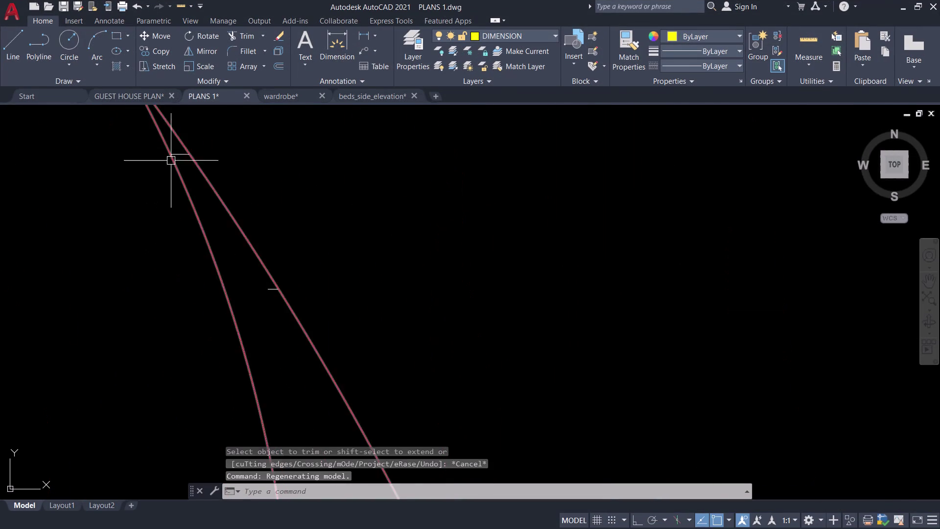
scroll(up, 3)
key(space)
click(207, 196)
scroll(down, 3)
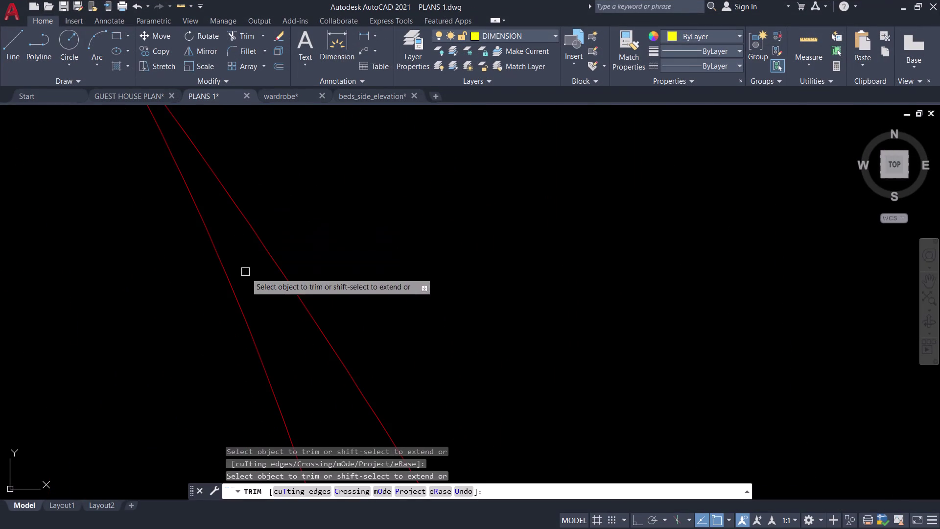
scroll(down, 3)
middle_drag(244, 272, 242, 185)
scroll(up, 3)
click(279, 333)
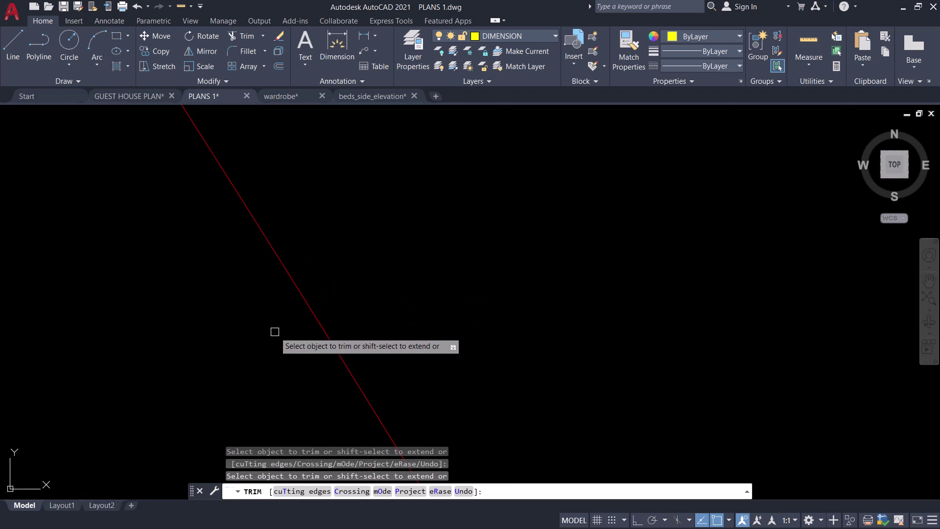
scroll(down, 3)
scroll(up, 3)
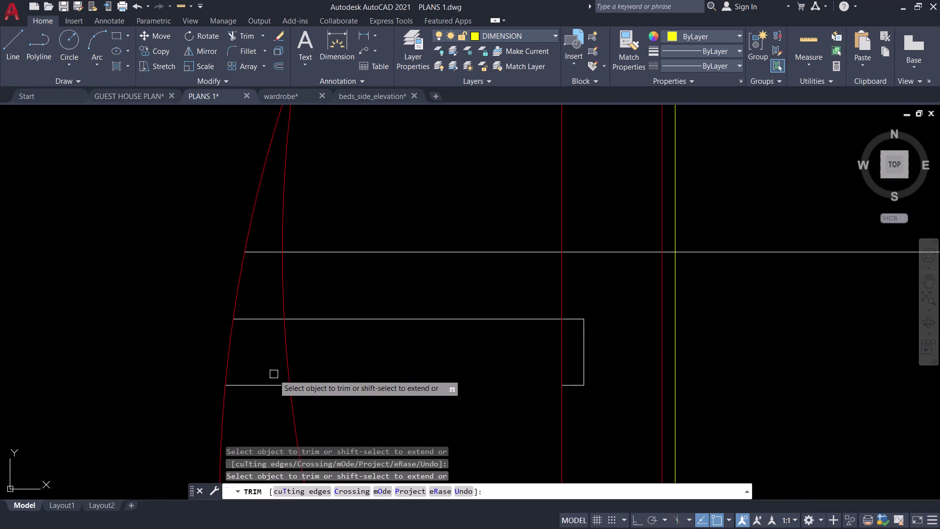
click(264, 372)
click(262, 313)
click(266, 248)
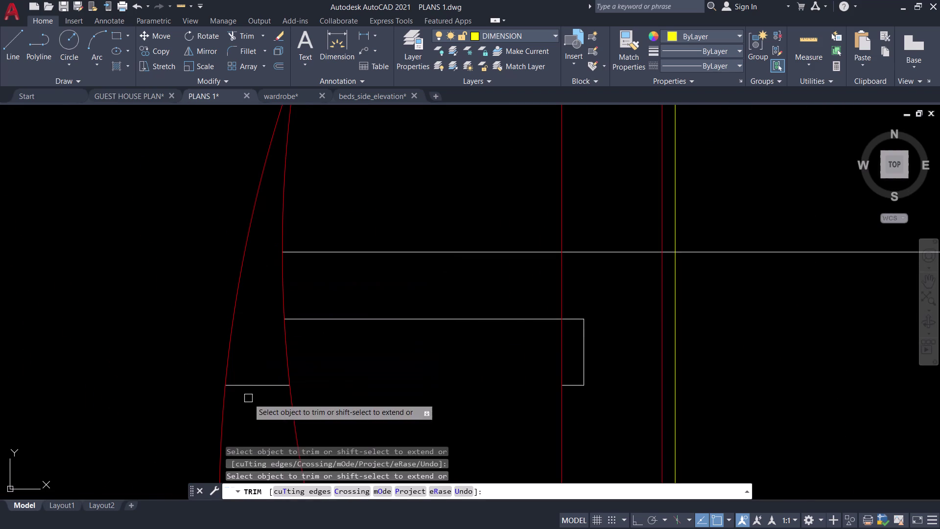
click(247, 387)
click(364, 314)
click(382, 245)
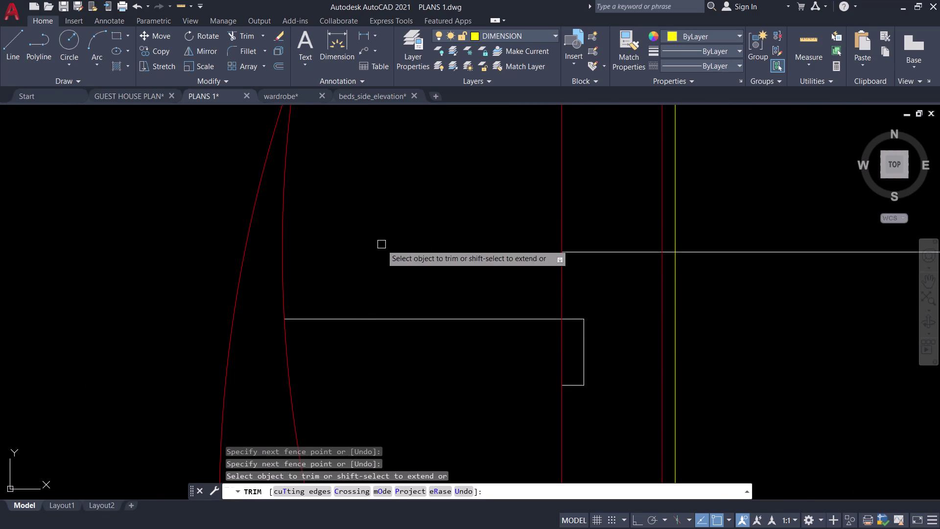
Trim the wardrobe lines beside and beneath the bed, fencing the short verticals under the bedside unit.
click(354, 315)
click(575, 387)
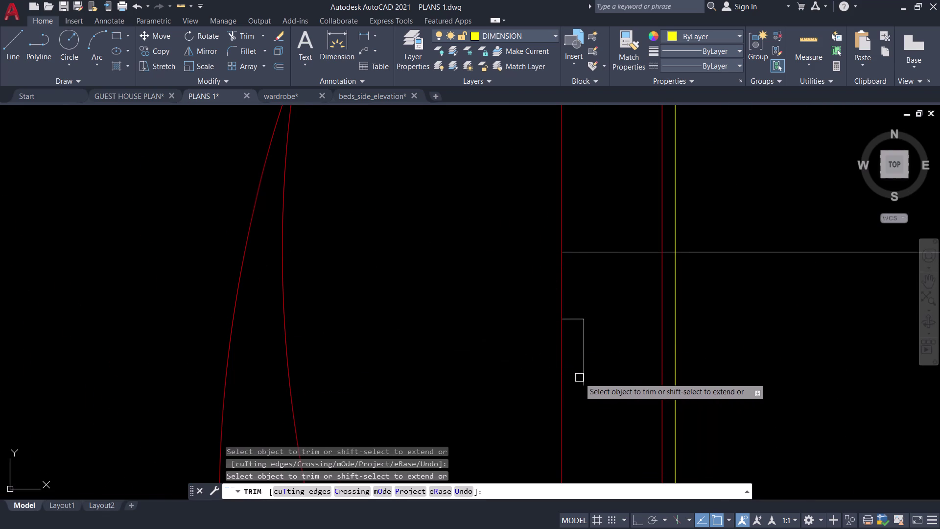
click(586, 368)
click(579, 319)
click(599, 251)
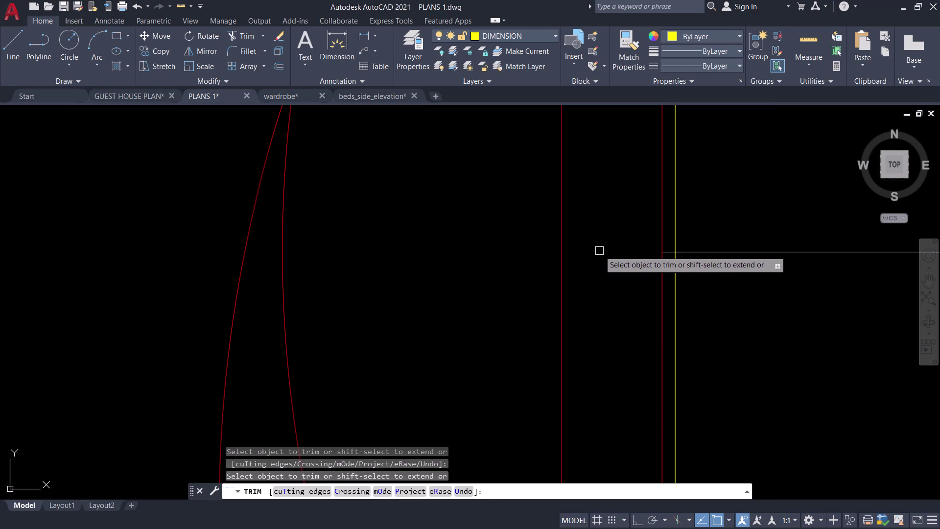
scroll(down, 3)
scroll(up, 3)
click(517, 271)
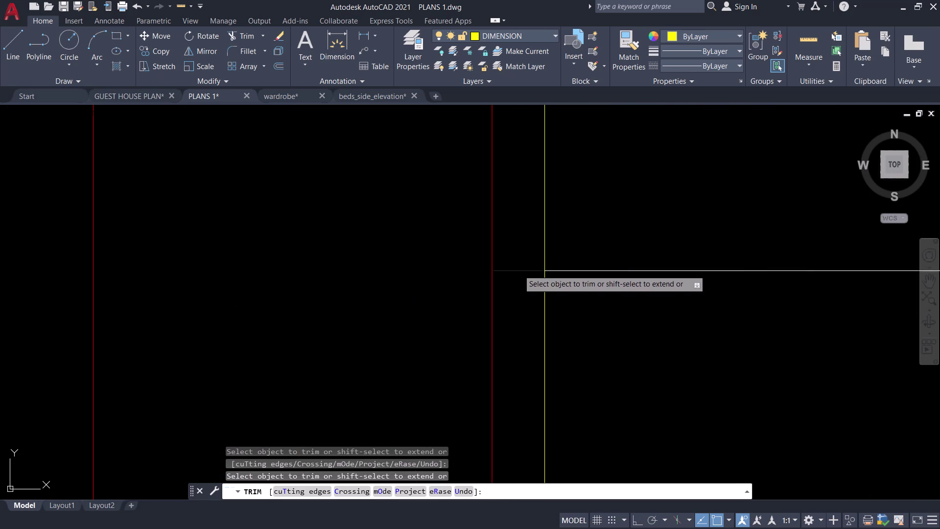
scroll(down, 3)
middle_drag(561, 232, 581, 321)
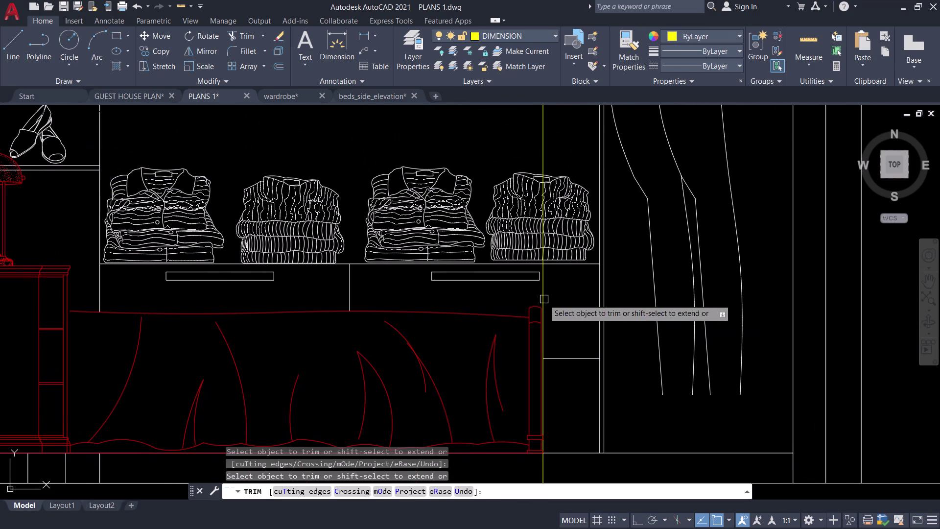
middle_drag(570, 312, 626, 220)
middle_click(626, 220)
scroll(down, 3)
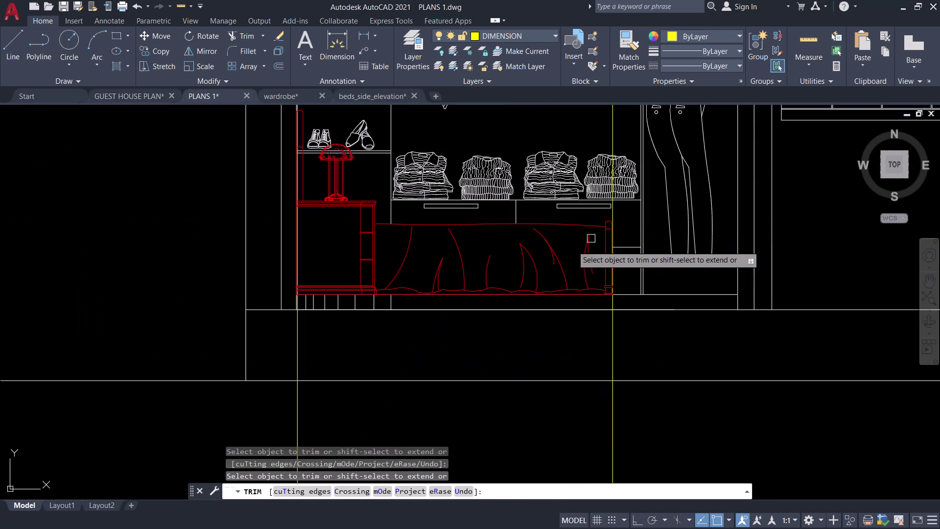
scroll(up, 3)
middle_drag(333, 335, 366, 376)
scroll(up, 3)
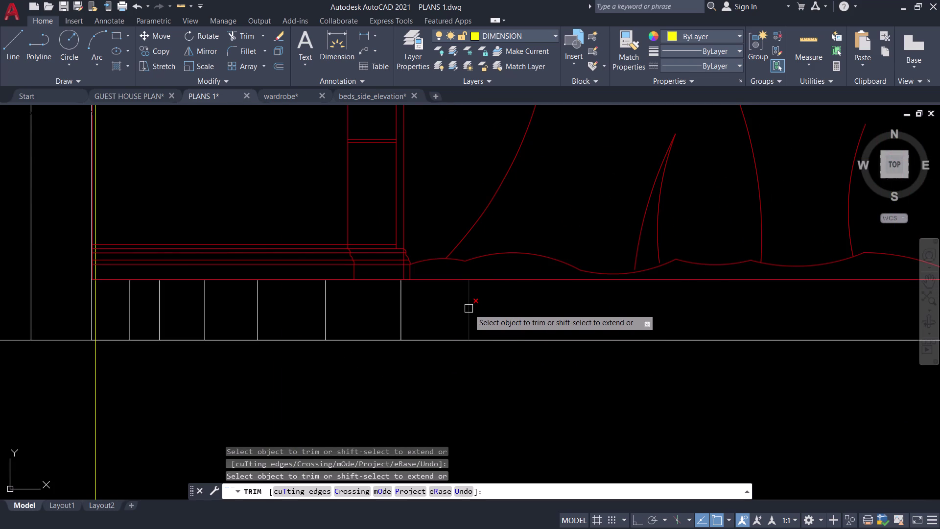
scroll(down, 3)
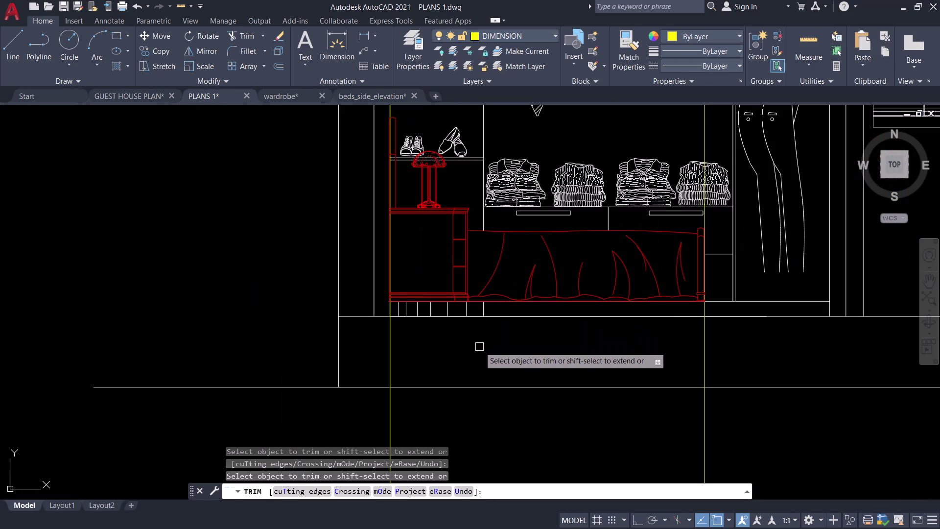
middle_drag(479, 346, 484, 371)
scroll(up, 3)
click(494, 352)
click(424, 363)
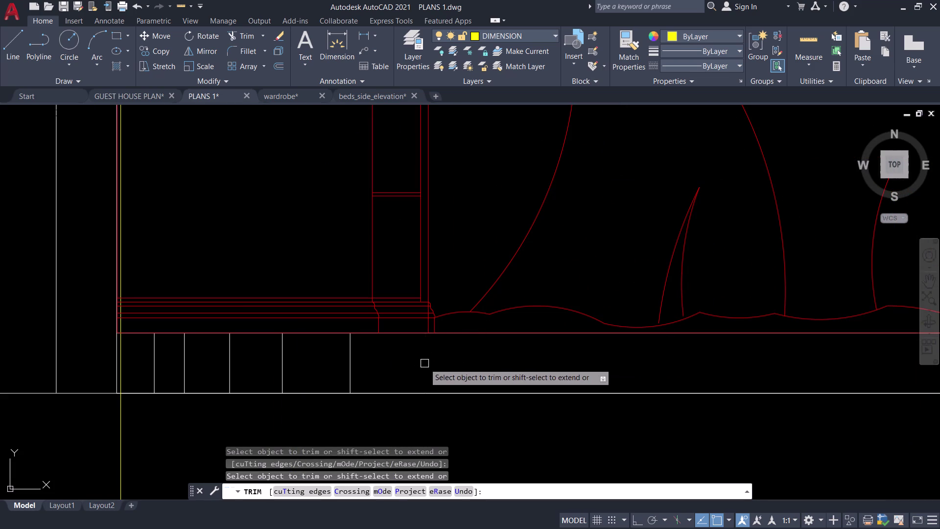
click(356, 361)
drag(417, 361, 366, 361)
drag(394, 366, 389, 364)
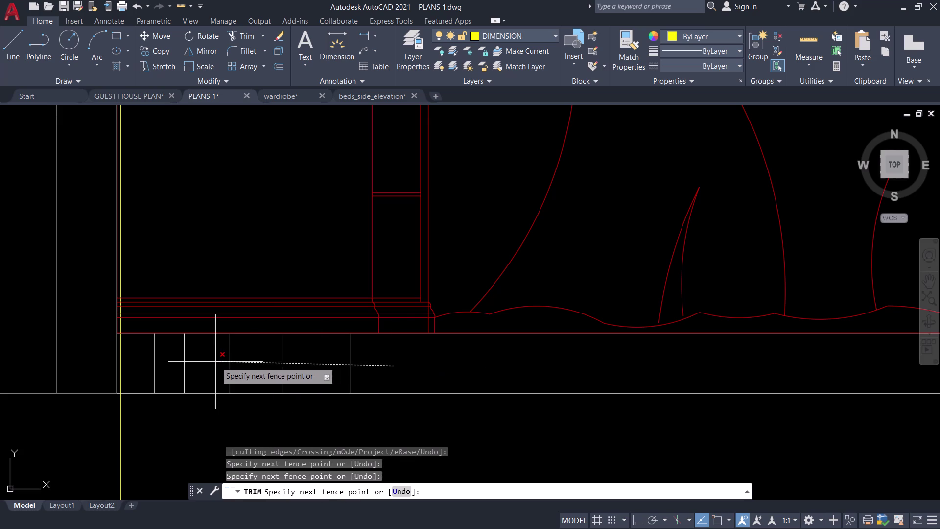
click(147, 363)
scroll(down, 3)
middle_drag(150, 362, 206, 357)
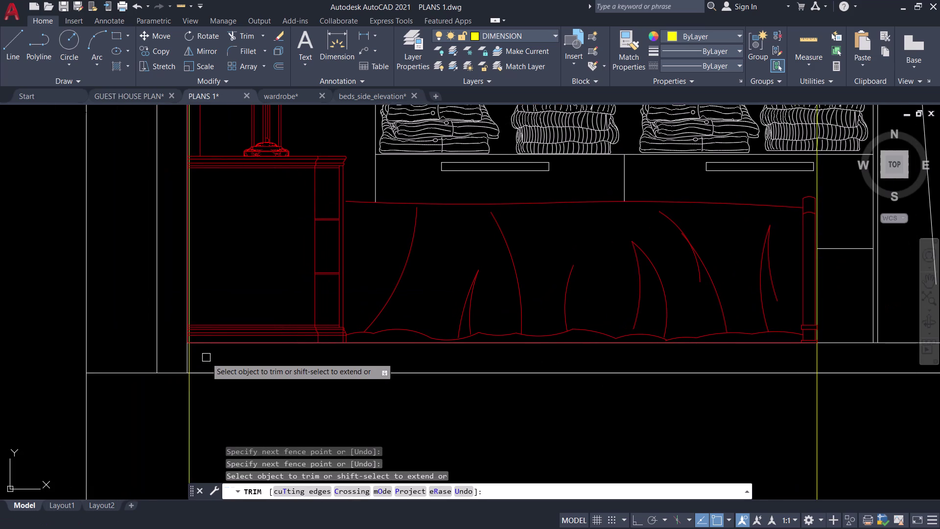
middle_drag(206, 357, 145, 341)
key(space)
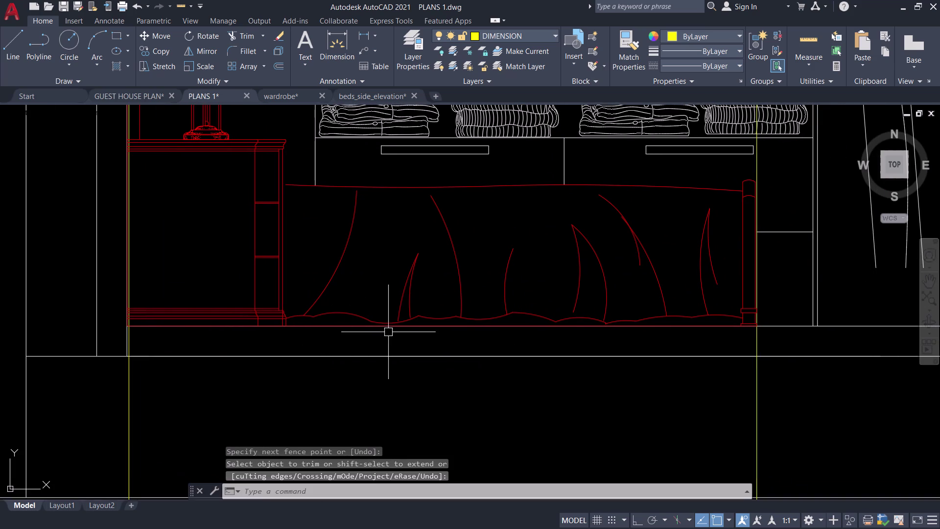
Move the left bed straight down from its bottom corner onto the floor line.
click(388, 328)
key(m)
key(space)
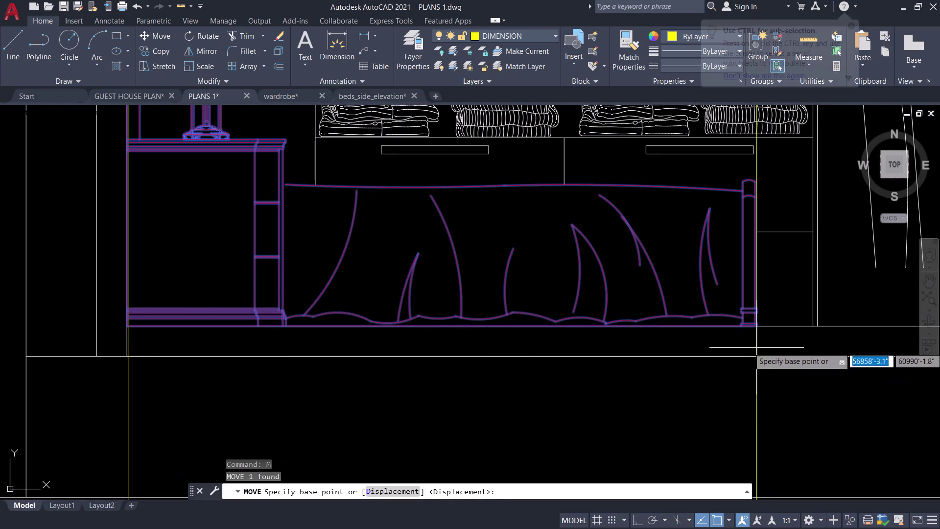
scroll(up, 3)
click(744, 300)
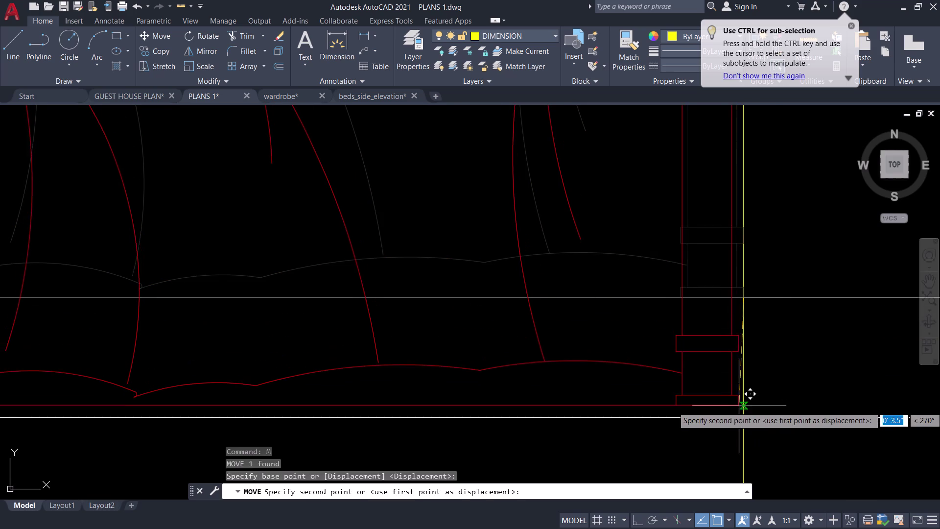
click(746, 418)
scroll(down, 3)
scroll(down, 3)
middle_drag(631, 329, 654, 329)
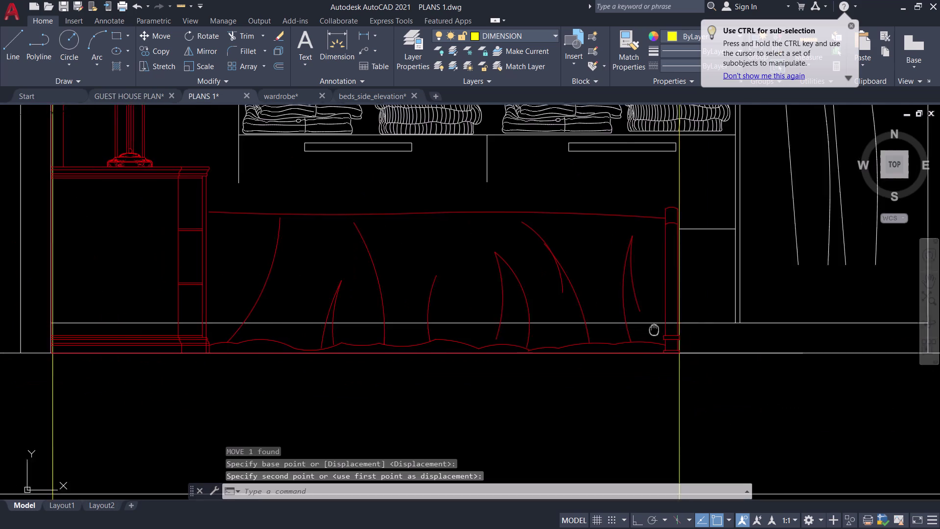
middle_drag(654, 330, 714, 325)
Trim the white wardrobe segments crossing the right part of the left bed.
key(t)
key(r)
key(space)
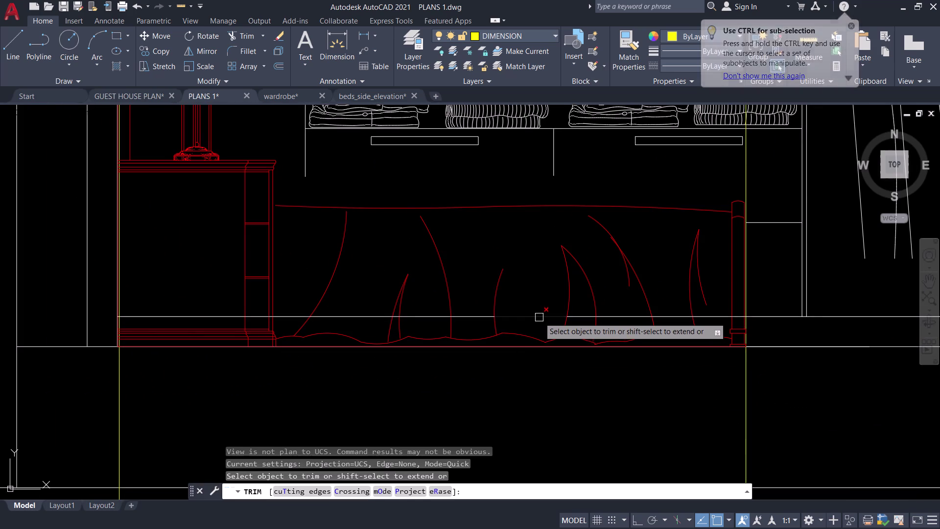
click(539, 317)
click(470, 321)
click(472, 314)
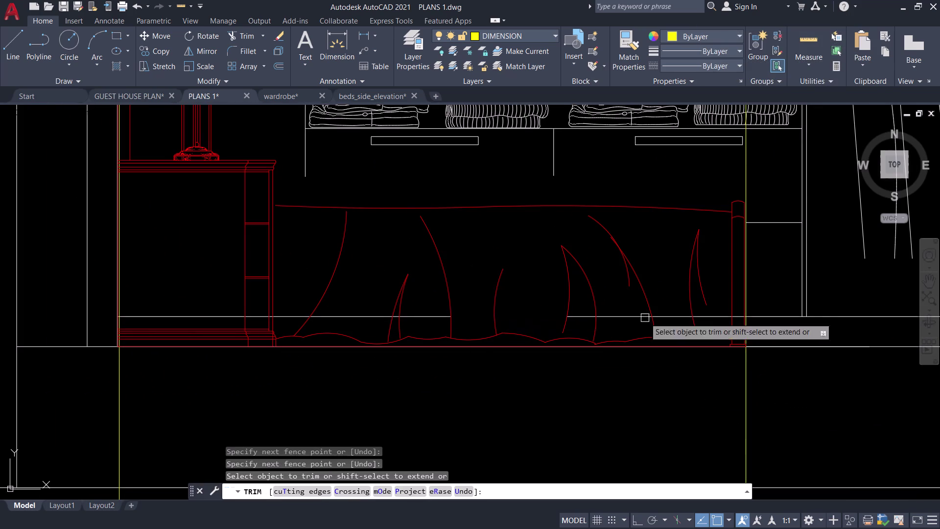
scroll(up, 3)
click(741, 326)
click(648, 325)
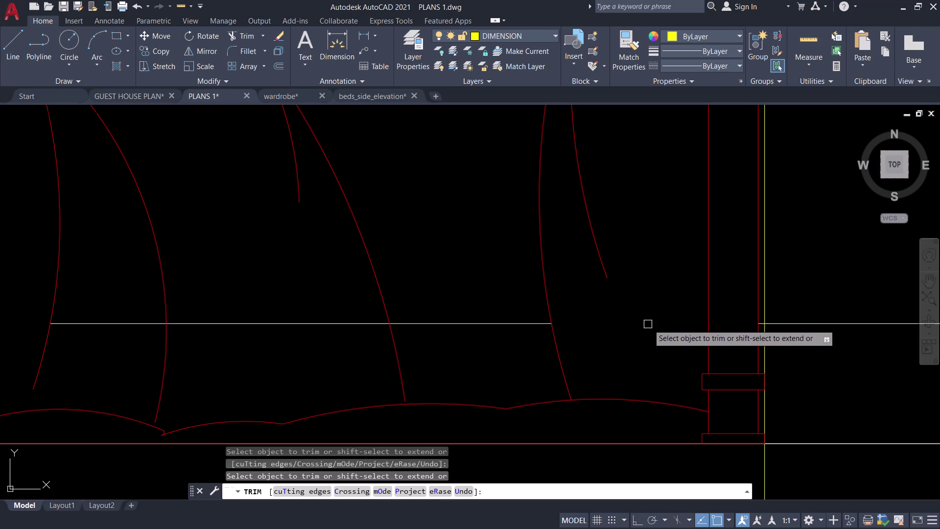
click(496, 322)
scroll(down, 3)
click(433, 324)
click(398, 325)
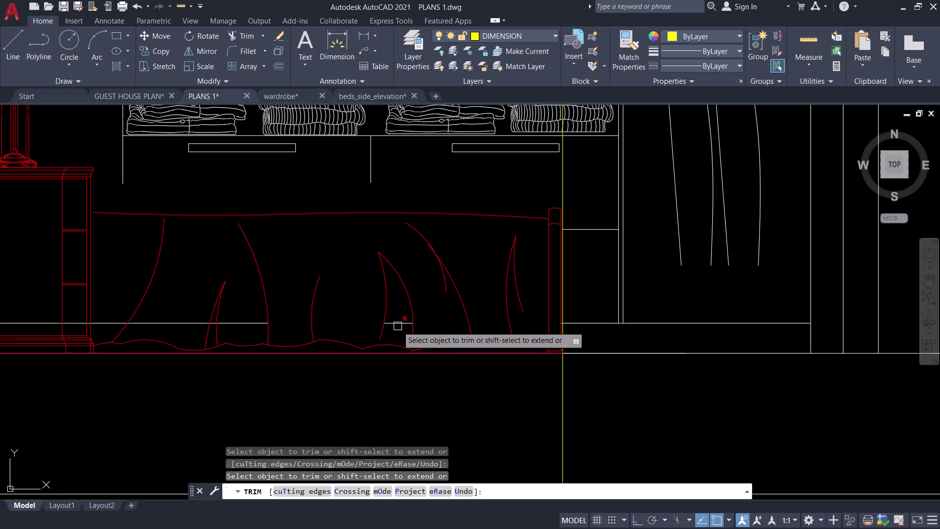
Trim the remaining white segments under the bed covers and near the bed's left end.
click(252, 323)
click(190, 324)
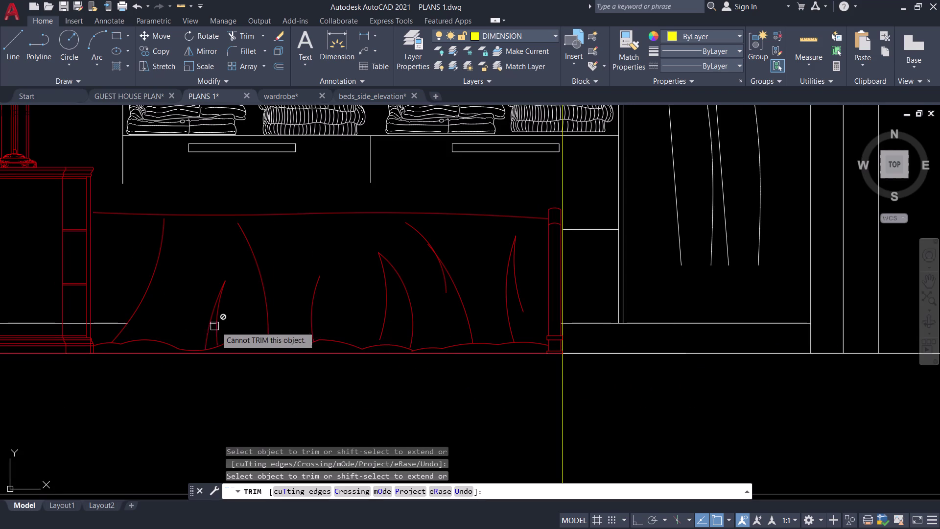
scroll(up, 3)
click(185, 268)
scroll(down, 3)
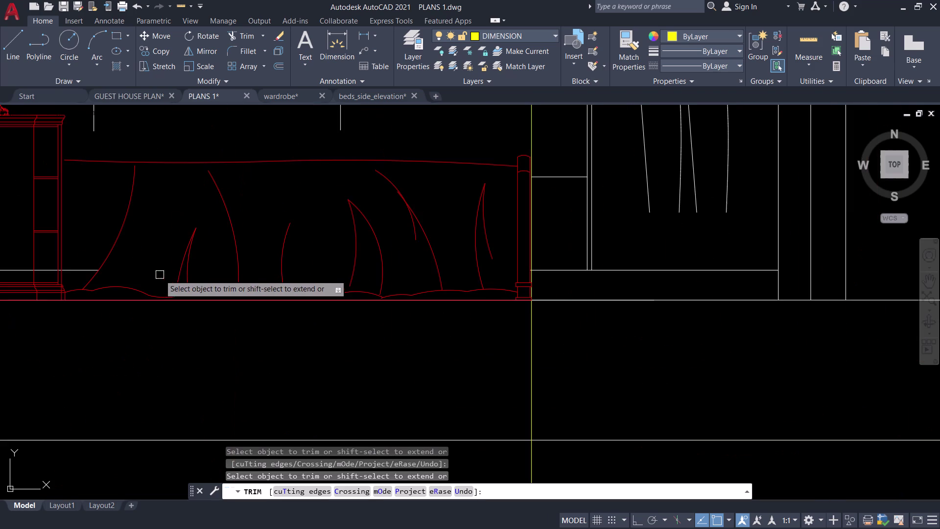
middle_drag(161, 274, 516, 268)
click(436, 268)
scroll(up, 3)
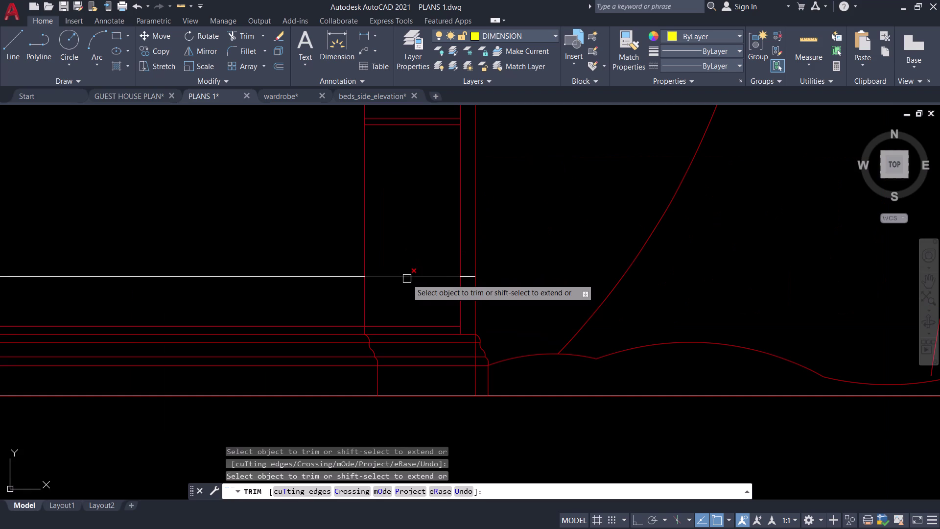
click(407, 278)
scroll(up, 3)
click(457, 262)
scroll(down, 3)
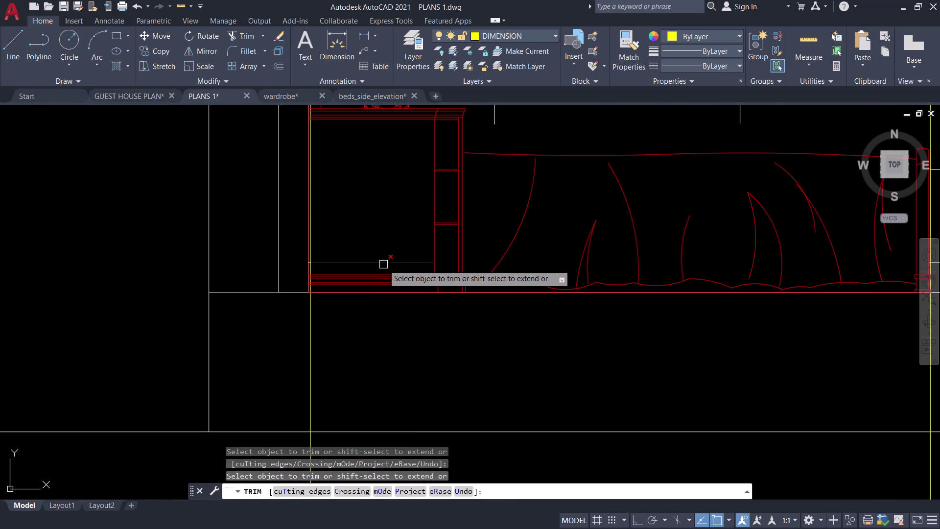
click(381, 263)
scroll(down, 3)
scroll(up, 3)
middle_drag(448, 225, 416, 250)
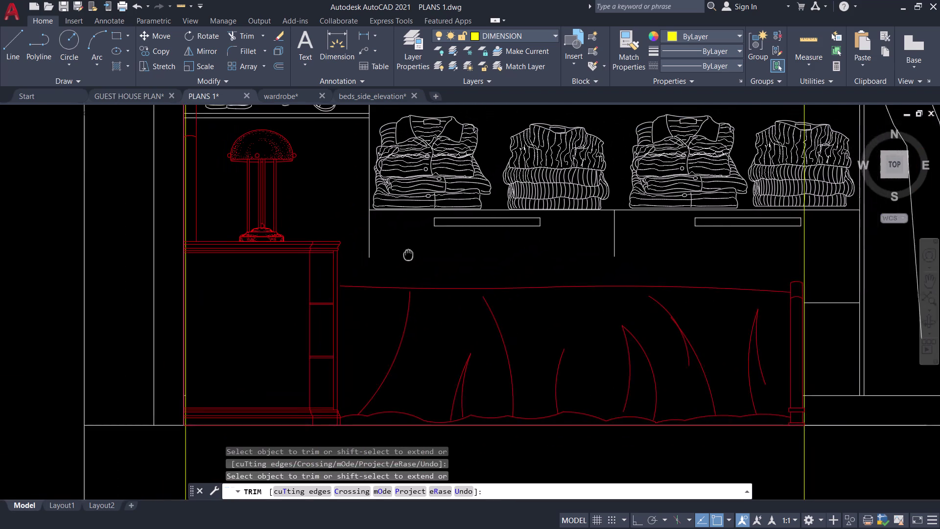
middle_drag(417, 249, 353, 285)
key(Escape)
Start the EXTEND (EX) command to lengthen wardrobe lines toward the bed.
key(e)
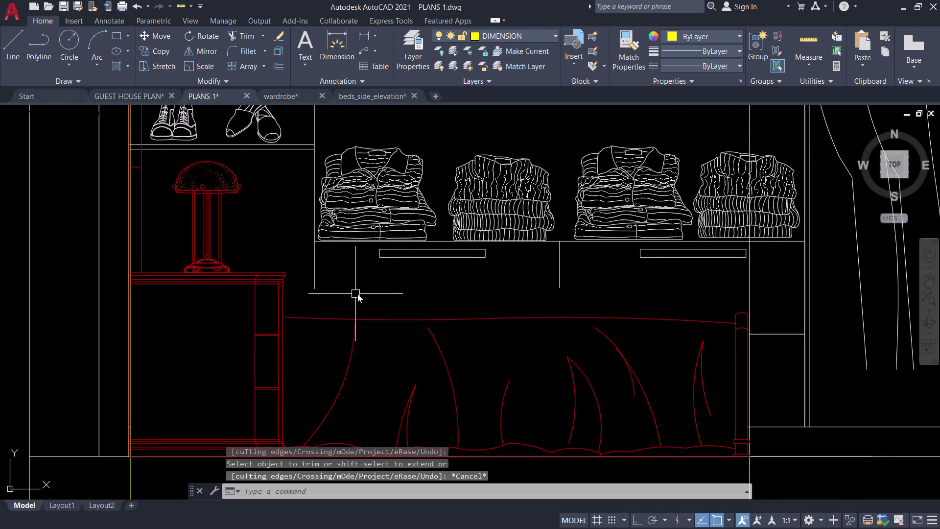
key(x)
key(space)
Extend two wardrobe lines toward the bed.
click(311, 271)
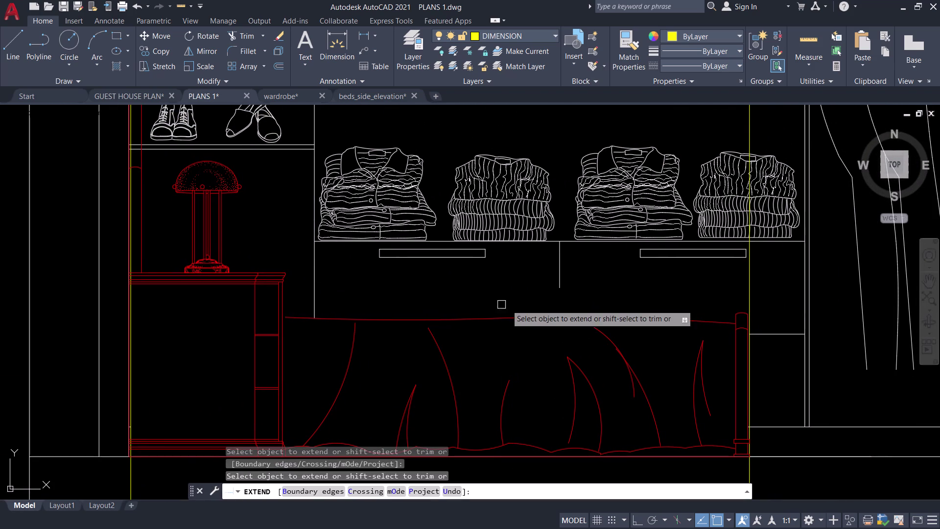
click(561, 274)
scroll(down, 3)
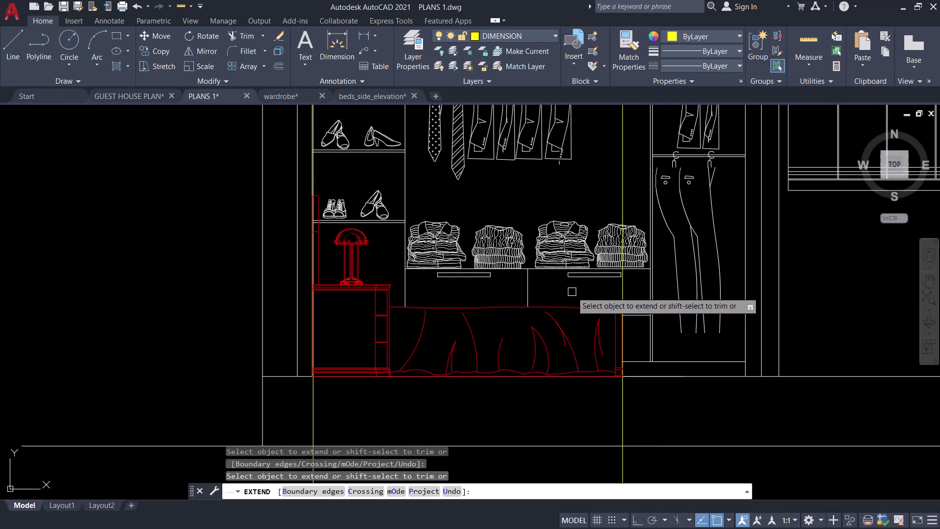
middle_drag(546, 297, 471, 312)
scroll(up, 3)
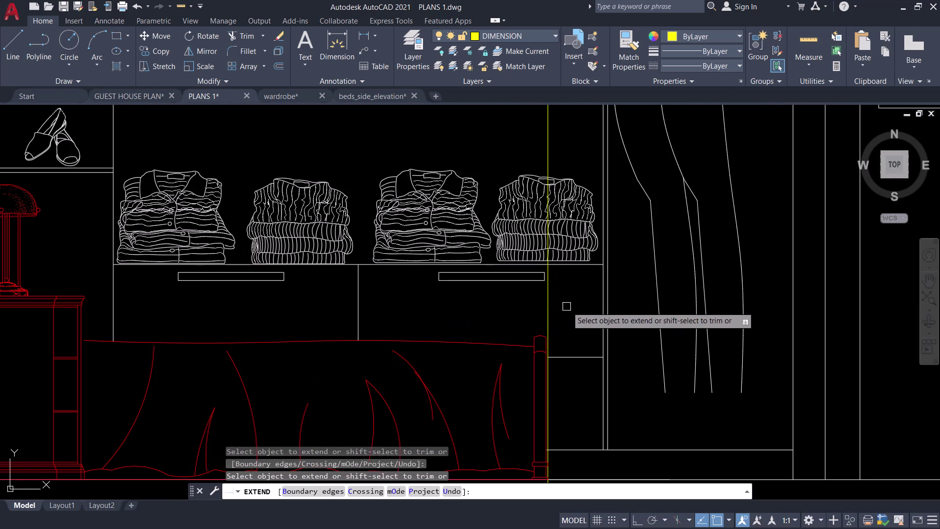
key(Escape)
Erase the stray line beside the bed.
drag(540, 305, 548, 303)
click(569, 306)
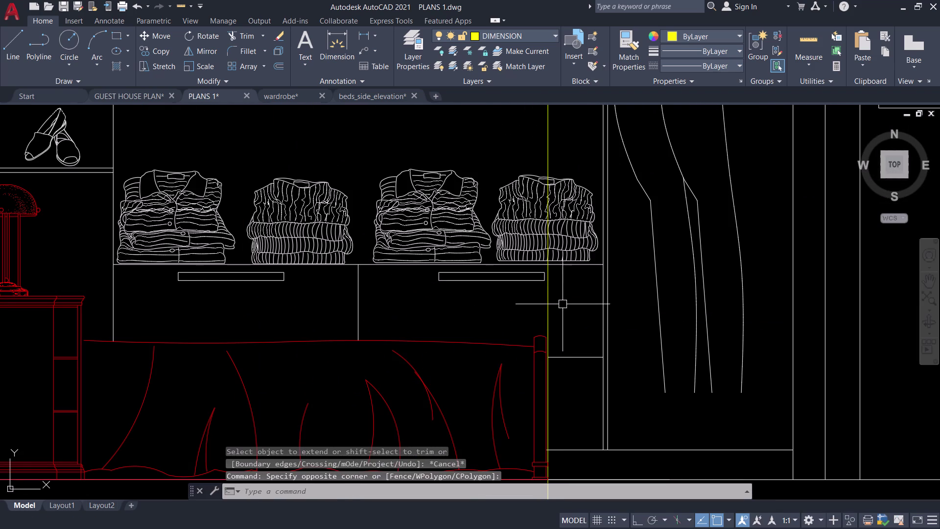
click(549, 301)
text(E)
key(space)
Erase the unwanted object below the bed in the bay.
scroll(down, 3)
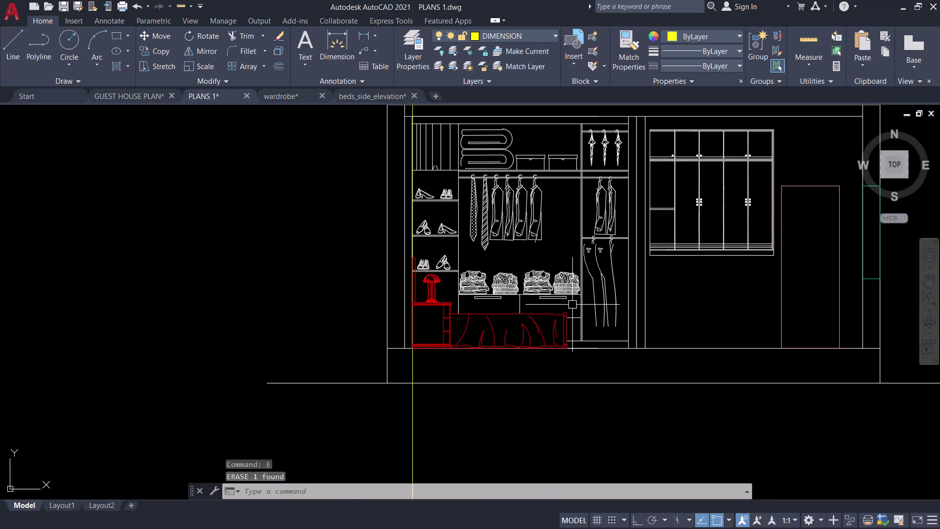
scroll(up, 3)
middle_drag(425, 455, 441, 384)
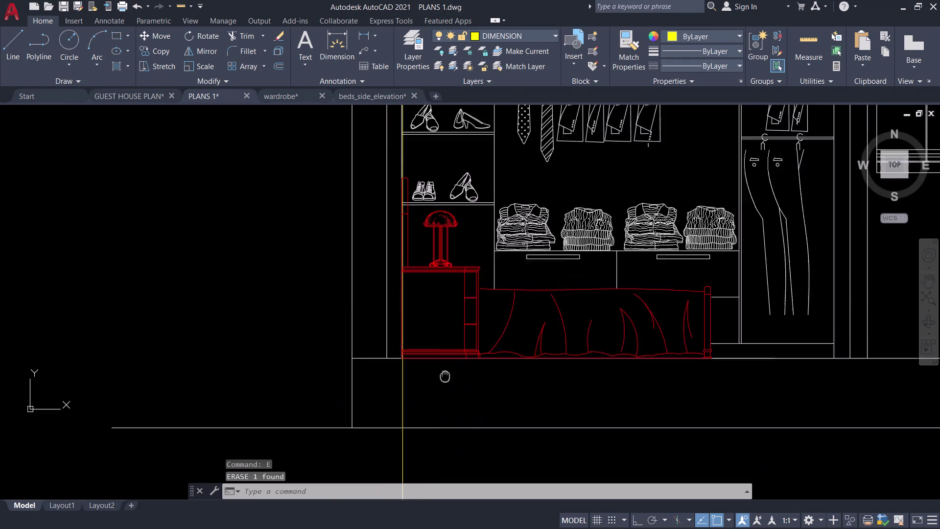
middle_drag(441, 384, 470, 322)
drag(492, 344, 481, 340)
click(415, 330)
key(e)
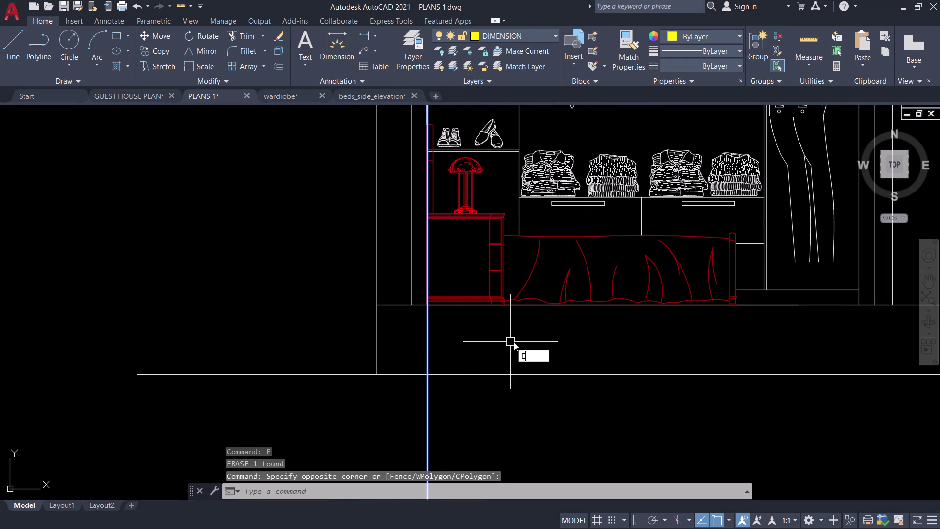
key(space)
Recentre the wardrobe elevation and quick-save PLANS 1.
scroll(down, 3)
middle_drag(383, 279, 299, 314)
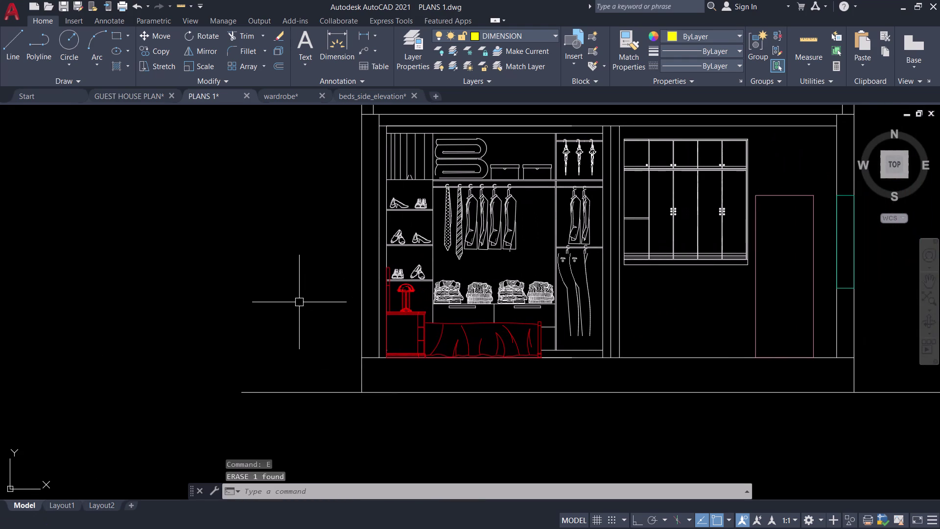
middle_drag(305, 304, 257, 258)
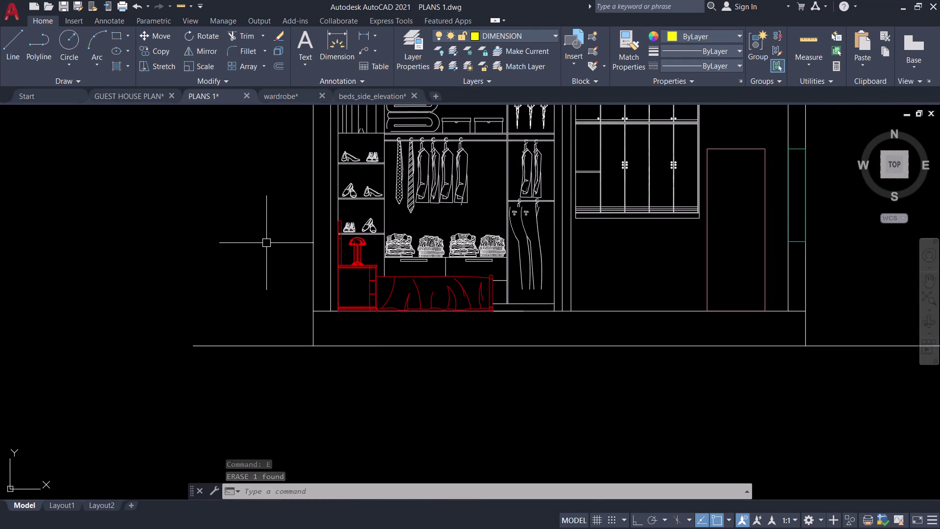
middle_drag(276, 269, 384, 401)
middle_click(384, 402)
middle_drag(369, 377, 300, 330)
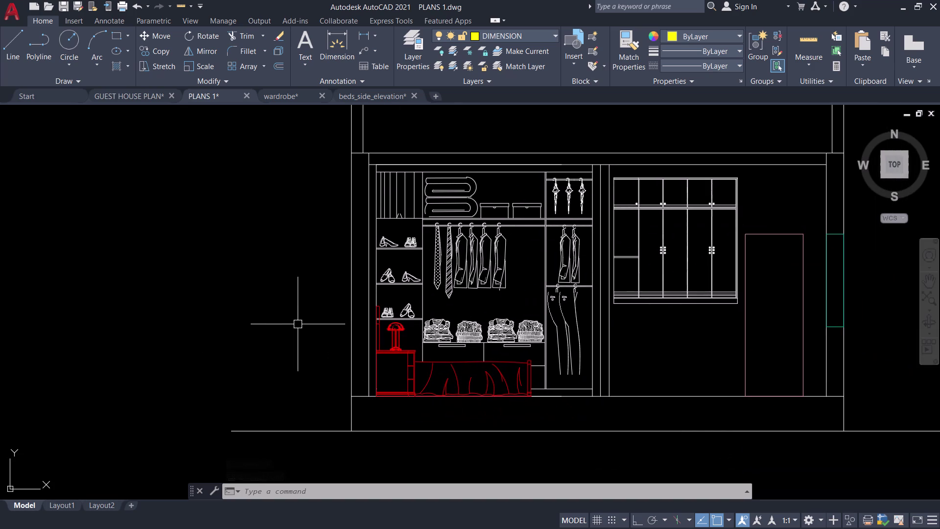
key(ctrl+s)
Pan and zoom across the wardrobe elevation to centre the bed and right bay.
scroll(down, 3)
middle_drag(292, 325, 267, 285)
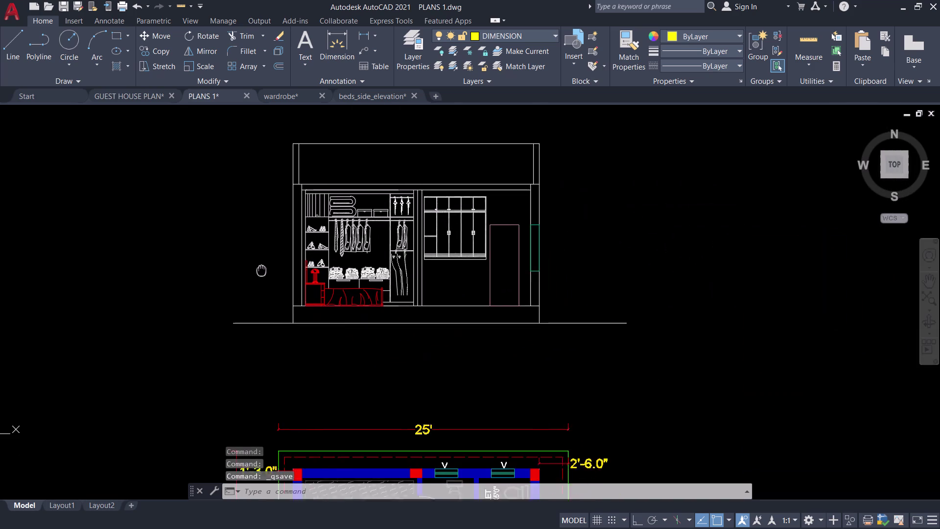
middle_drag(267, 285, 247, 213)
scroll(up, 3)
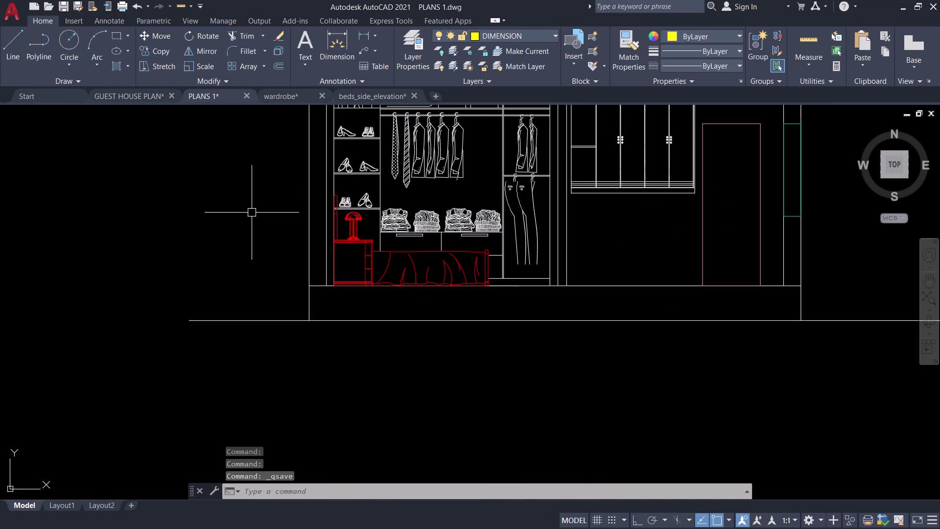
middle_drag(252, 212, 166, 286)
middle_drag(576, 323, 465, 340)
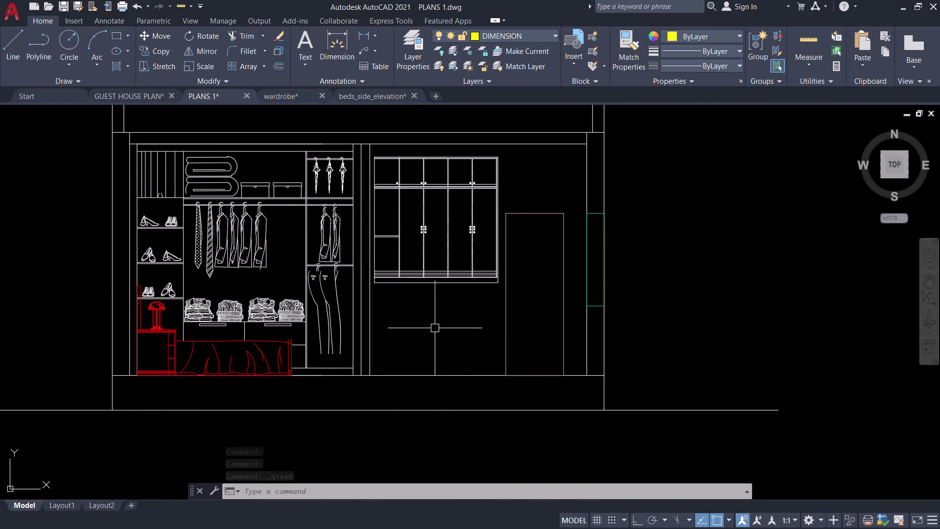
scroll(up, 3)
scroll(down, 3)
middle_drag(435, 328, 533, 280)
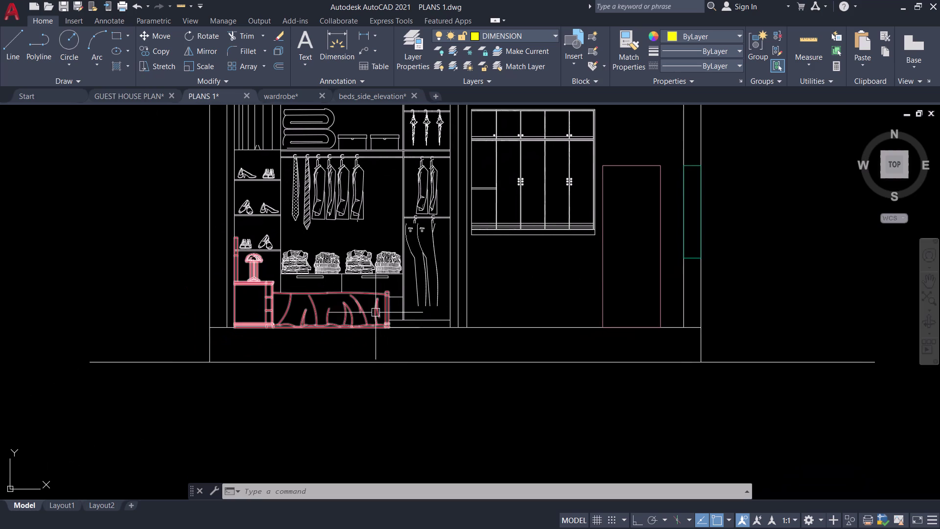
Move the bed and nightstand group from its corner into the right bay.
click(374, 311)
text(M)
key(space)
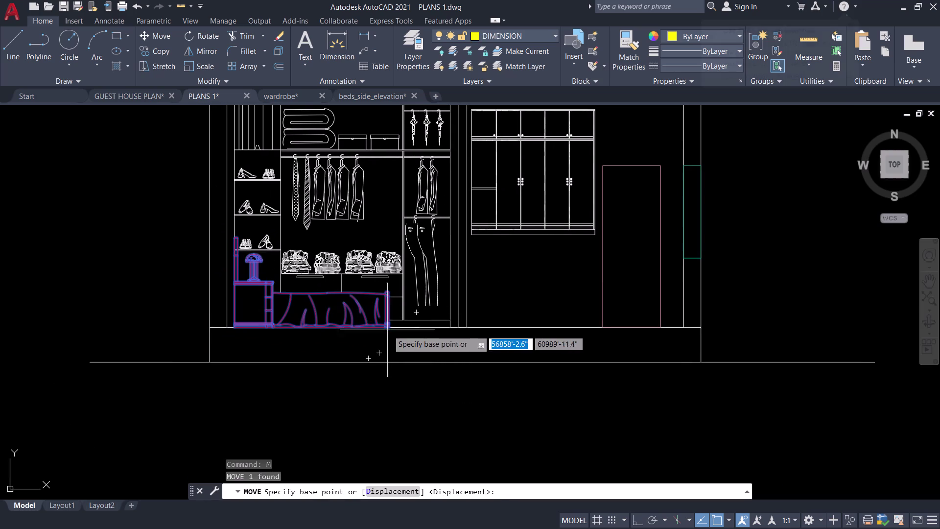
click(388, 330)
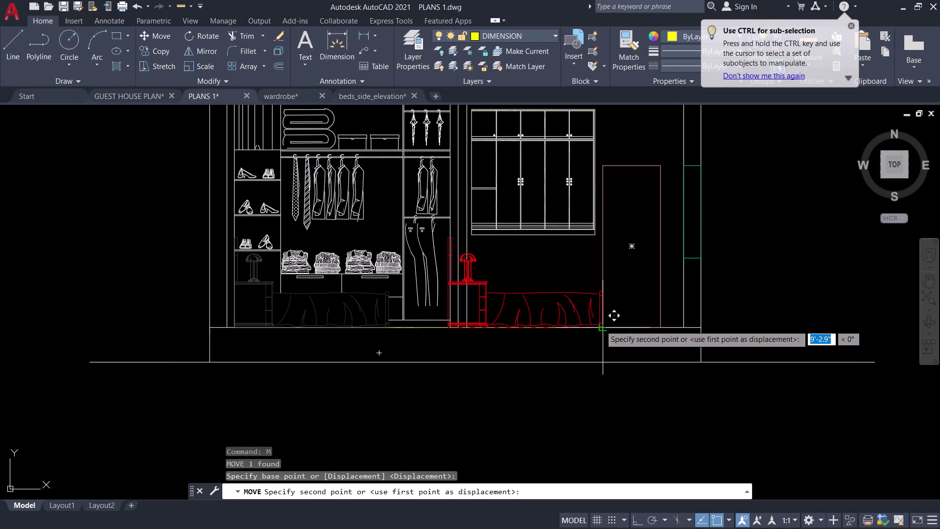
scroll(up, 3)
click(613, 335)
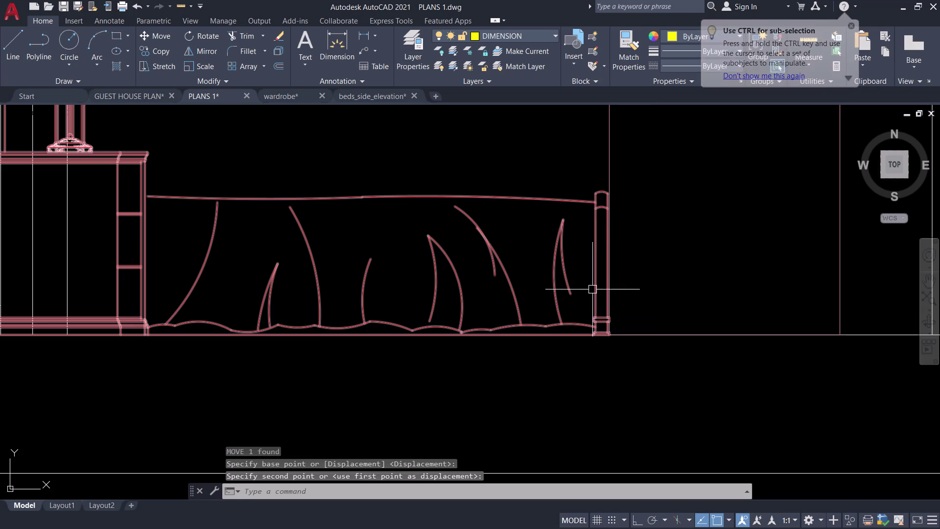
Start scaling the bed from its lower-left corner using the Reference option.
click(593, 289)
key(s)
key(c)
key(space)
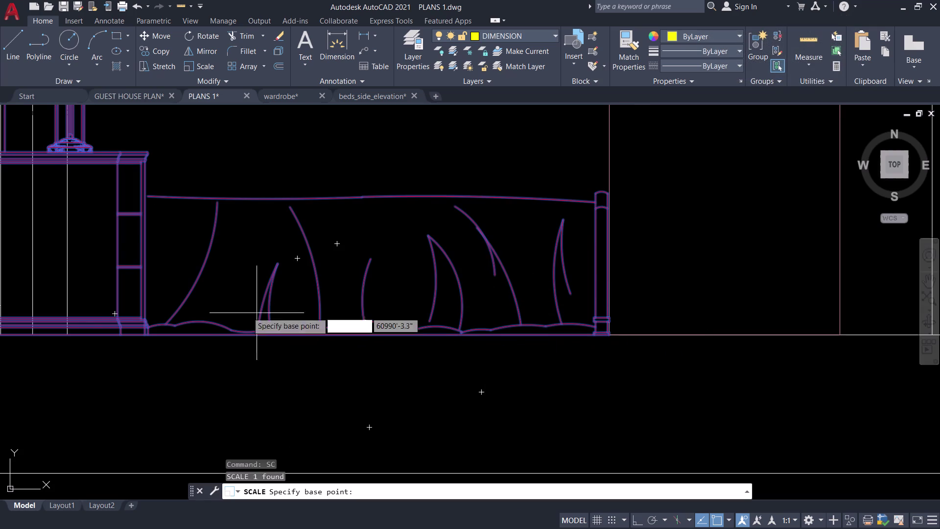
scroll(down, 3)
middle_drag(220, 304, 397, 301)
scroll(up, 3)
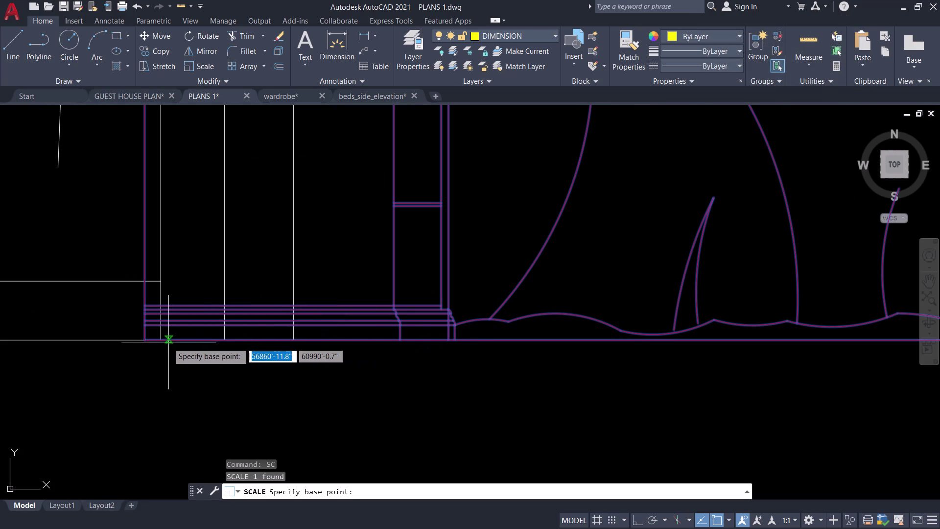
click(144, 342)
scroll(down, 3)
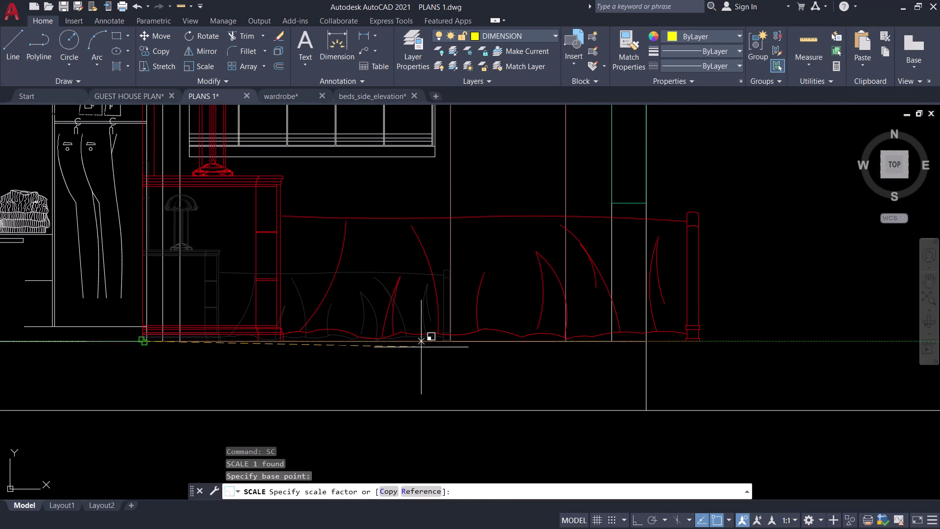
key(r)
key(space)
scroll(up, 3)
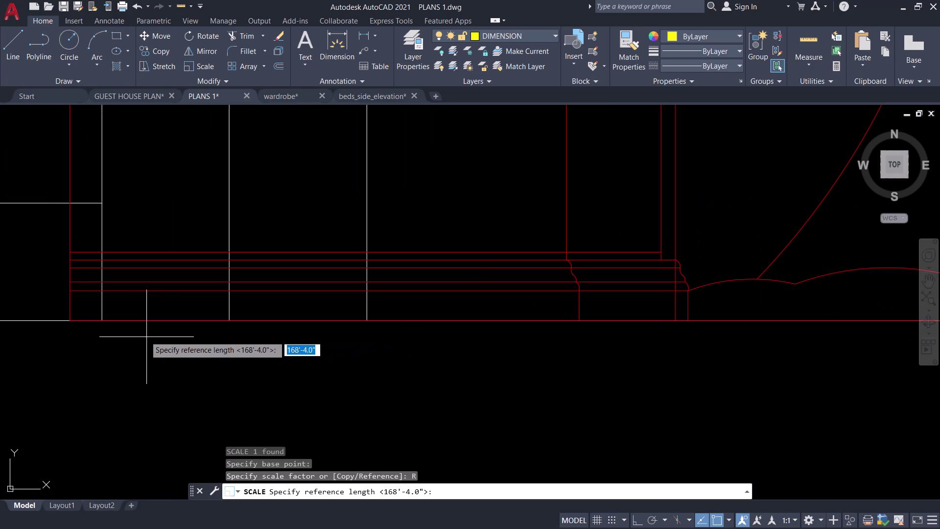
Pick the bed's length as reference and stretch it by Points to the right wall.
click(70, 324)
scroll(down, 3)
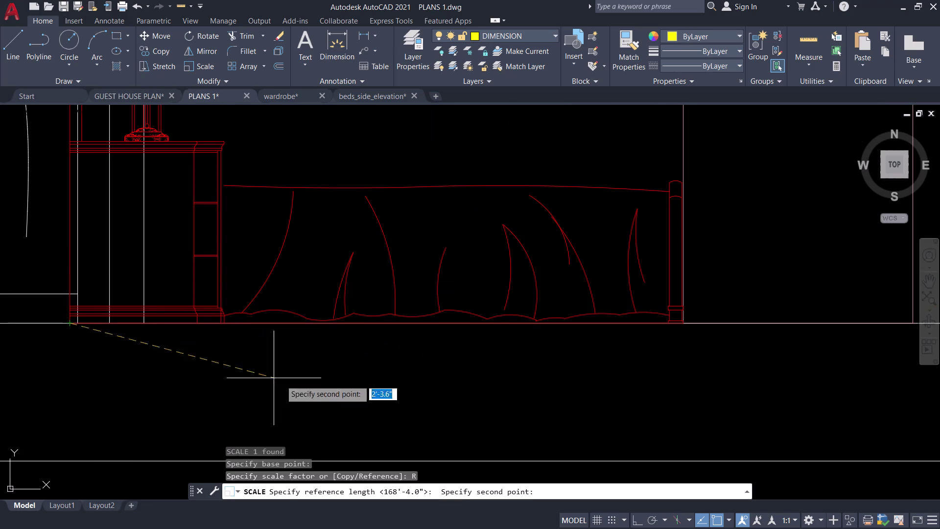
click(684, 321)
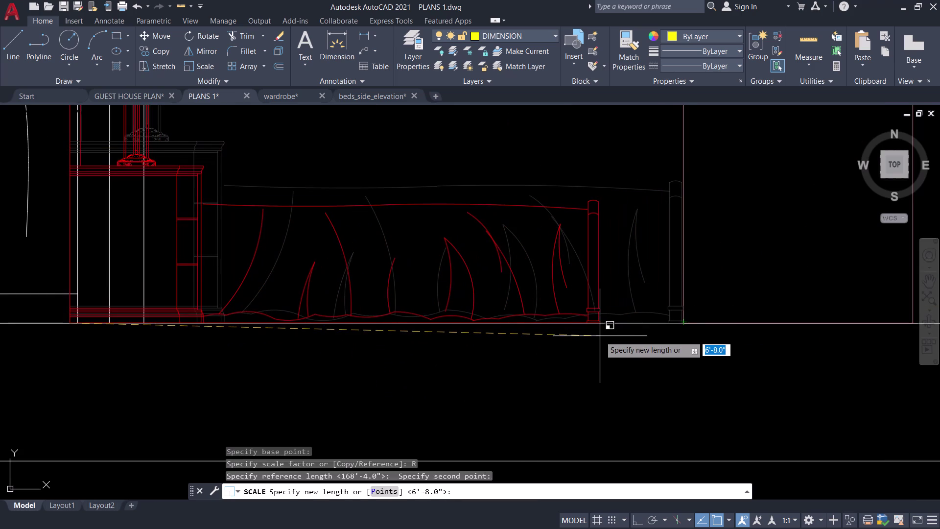
text(P)
key(space)
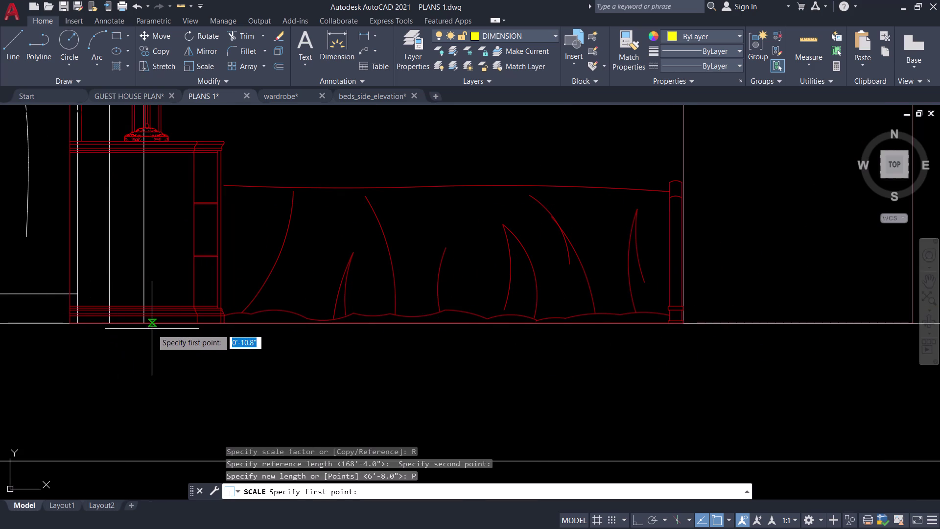
click(144, 323)
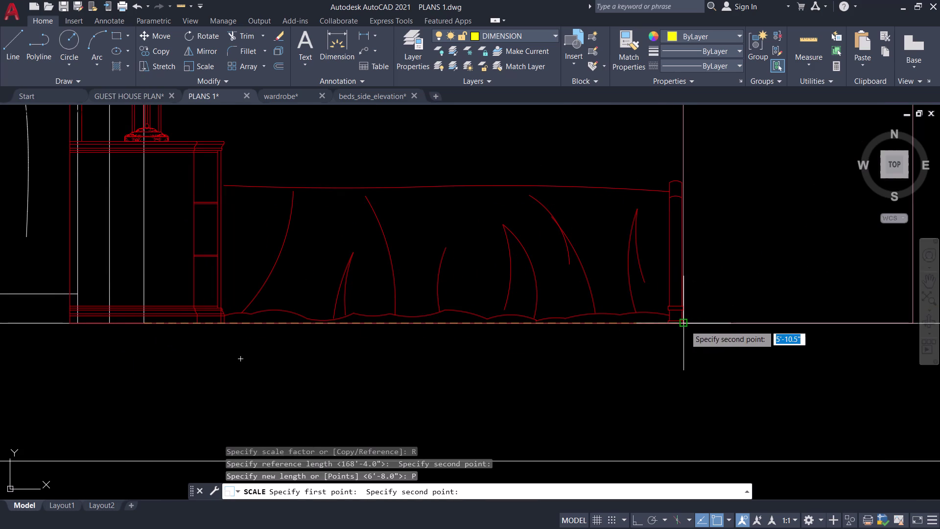
click(684, 326)
Select the resized bed and begin moving it from its corner.
click(562, 302)
key(m)
key(space)
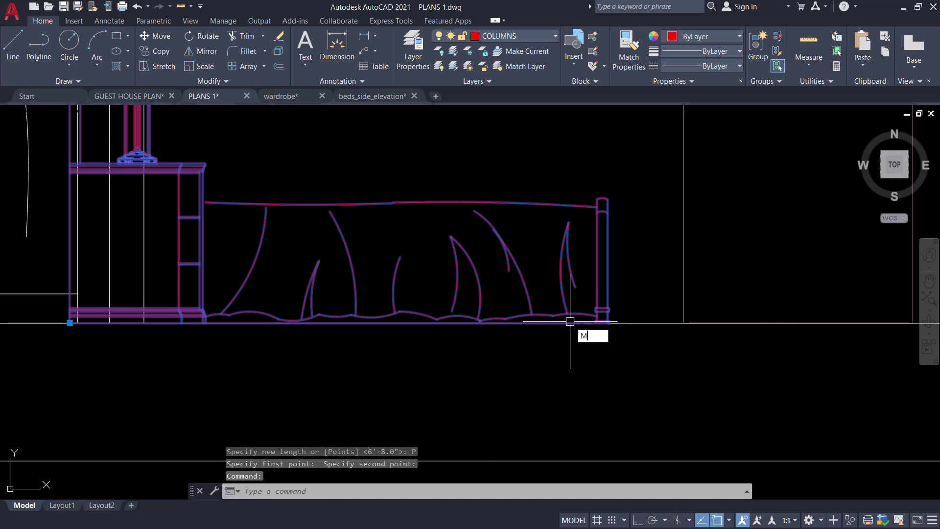
click(611, 324)
scroll(up, 3)
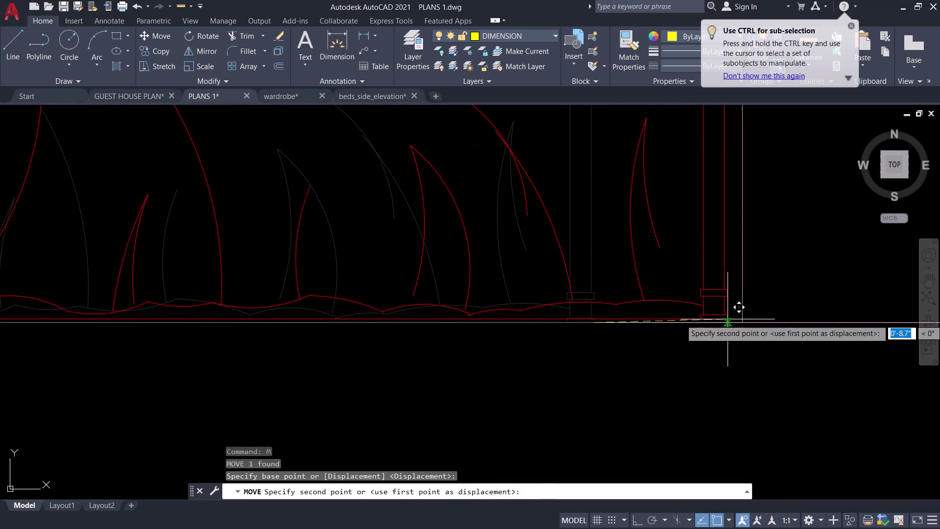
Seat the resized bed against the right bay's wall.
click(744, 320)
scroll(down, 3)
middle_drag(672, 270, 601, 300)
scroll(up, 3)
middle_drag(627, 279, 509, 277)
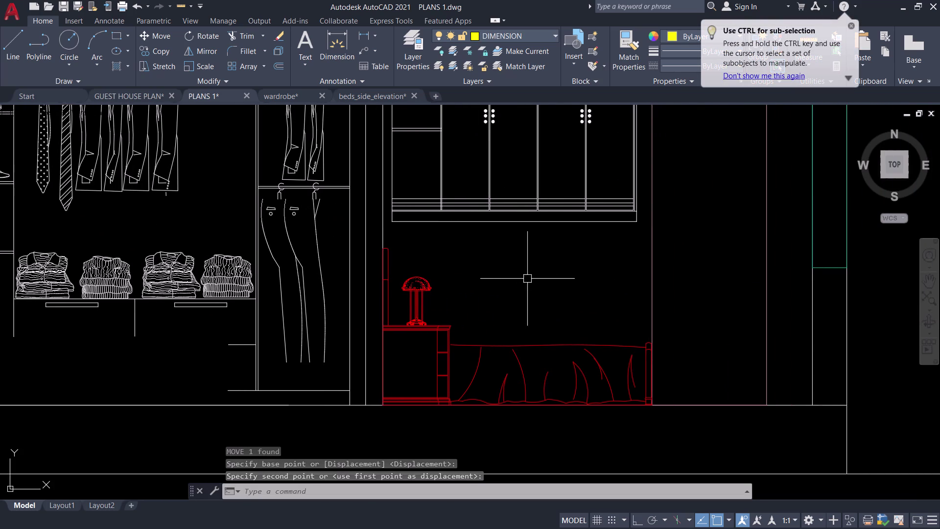
middle_drag(528, 279, 478, 319)
scroll(down, 3)
middle_drag(500, 312, 499, 326)
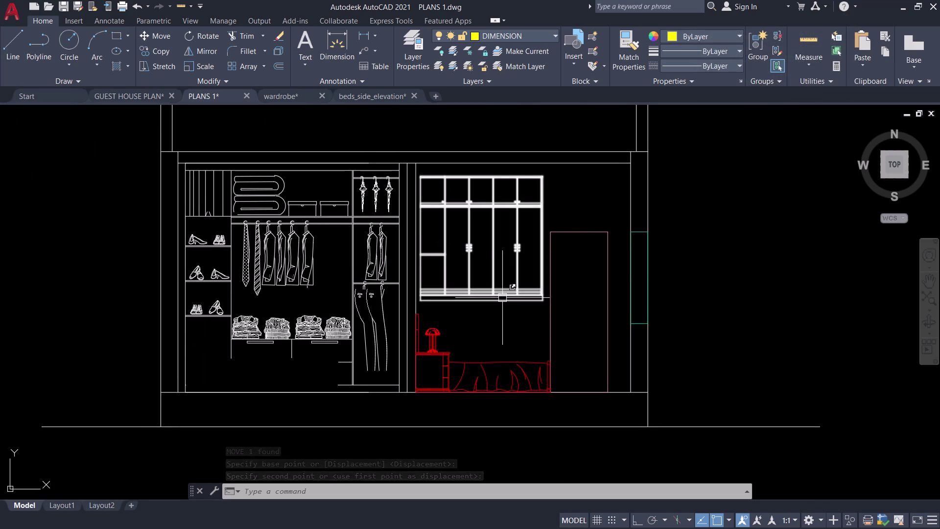
Move the right bay's upper cabinet down to rest on the bed's end post.
click(503, 297)
key(m)
key(space)
scroll(up, 3)
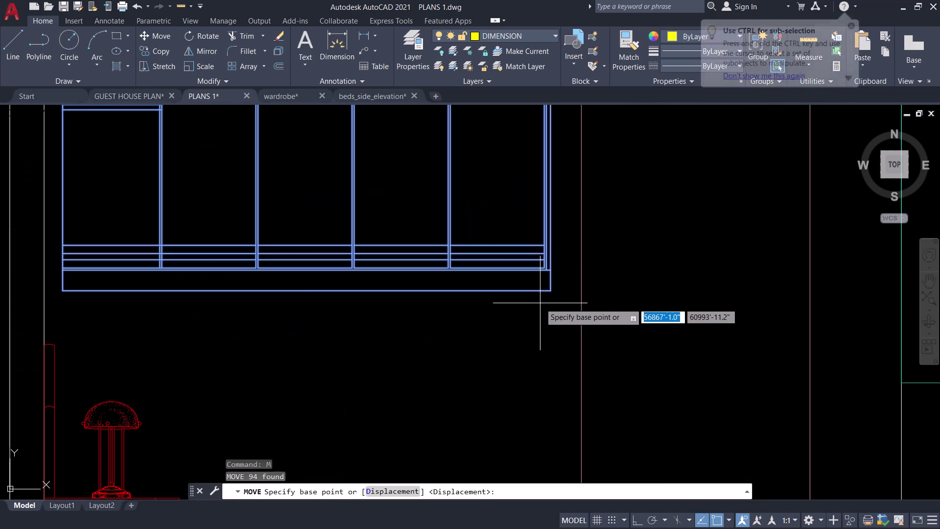
click(548, 292)
scroll(down, 3)
middle_drag(537, 355, 547, 309)
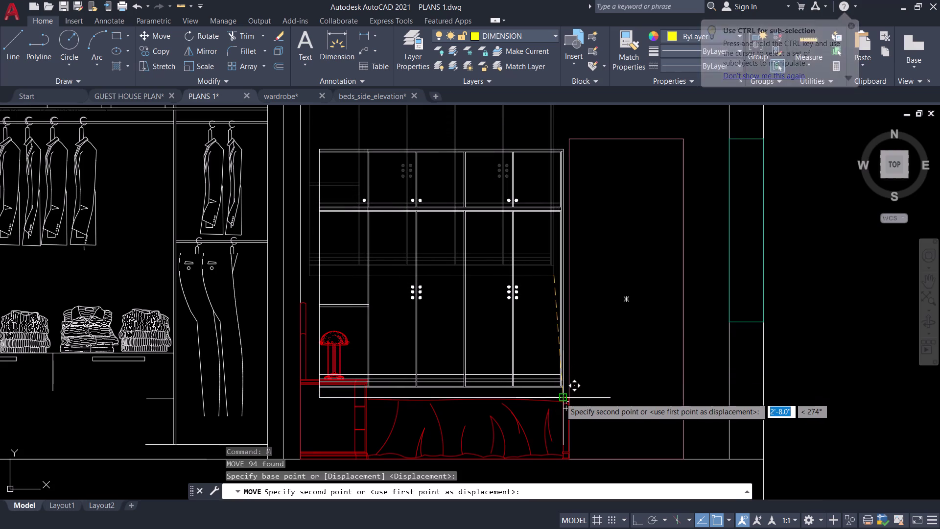
scroll(up, 3)
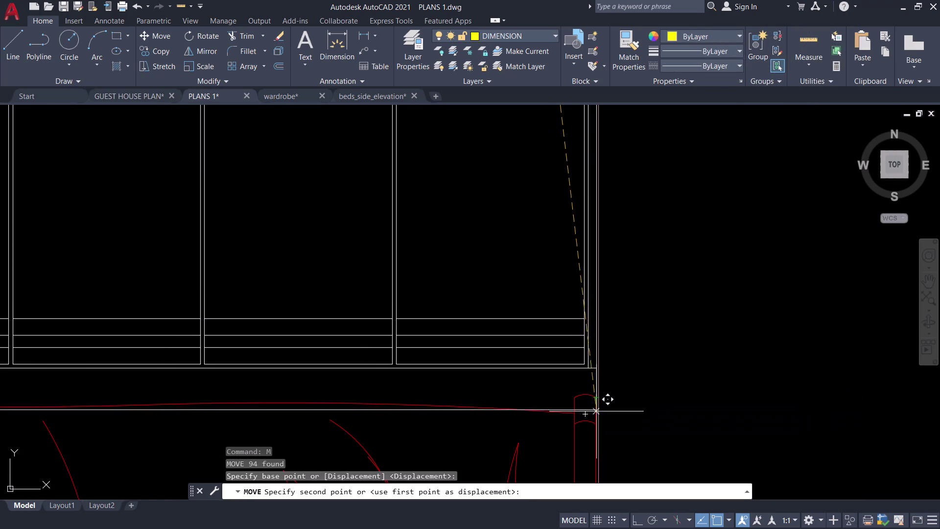
click(597, 430)
scroll(down, 3)
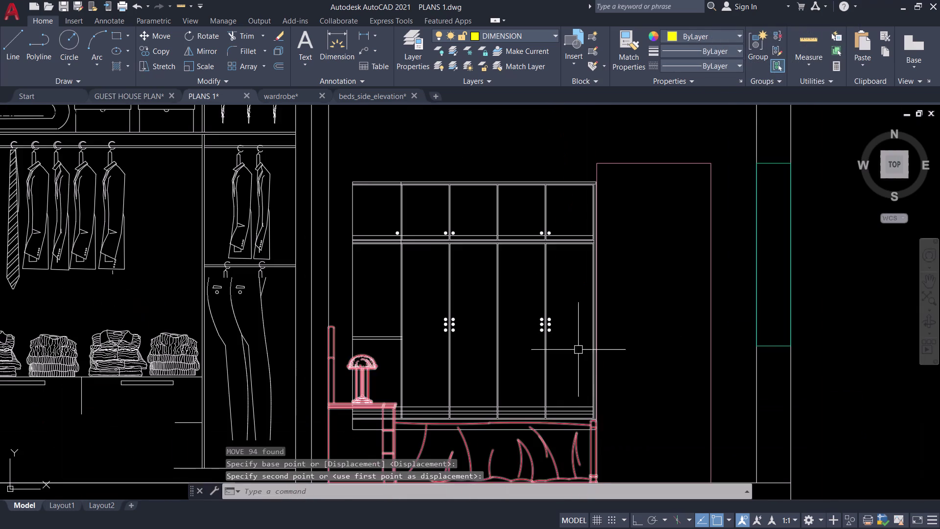
middle_drag(568, 330, 659, 269)
middle_drag(524, 314, 485, 366)
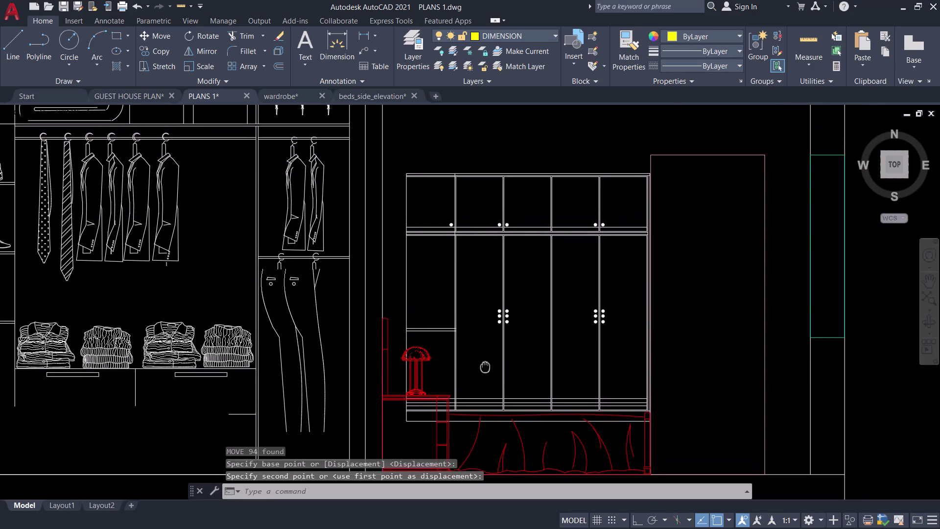
middle_drag(486, 366, 477, 368)
Shift the wardrobe sideways with Ortho on to align it with the bed.
click(570, 237)
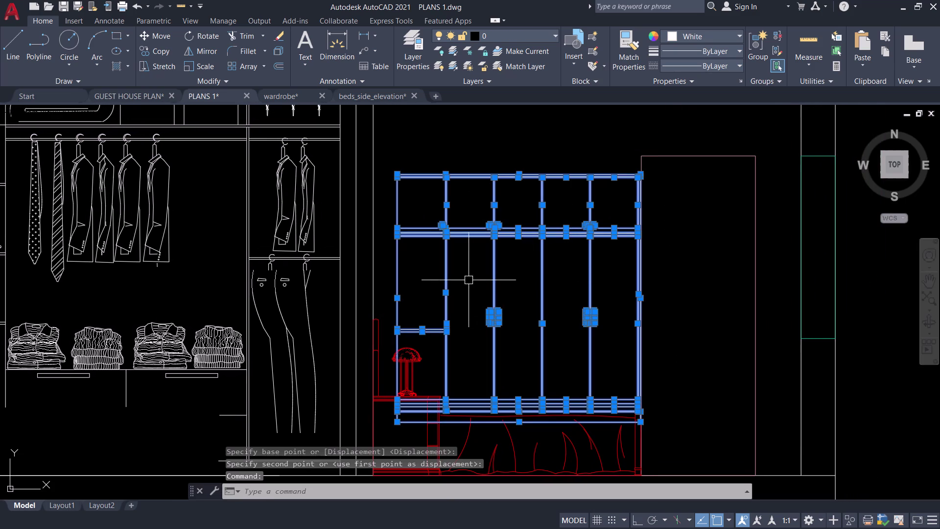
text(M)
key(space)
click(466, 272)
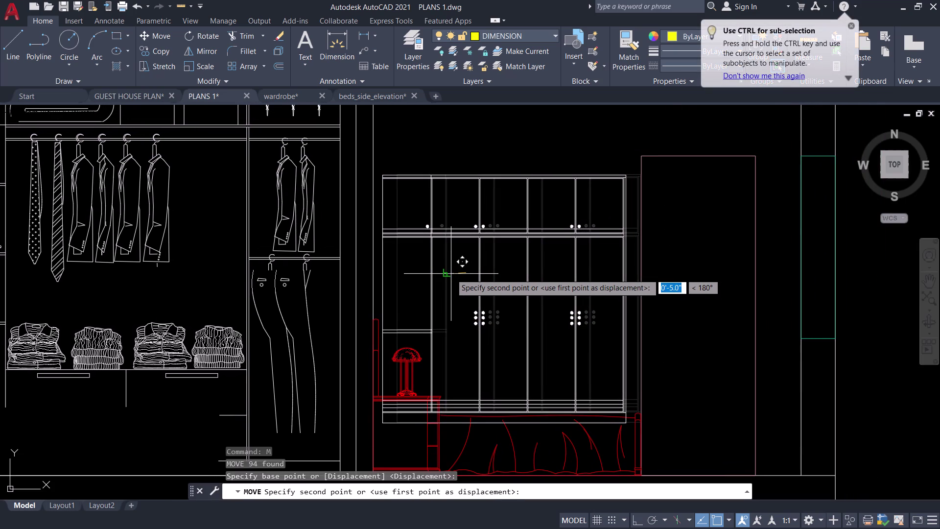
key(ctrl+l)
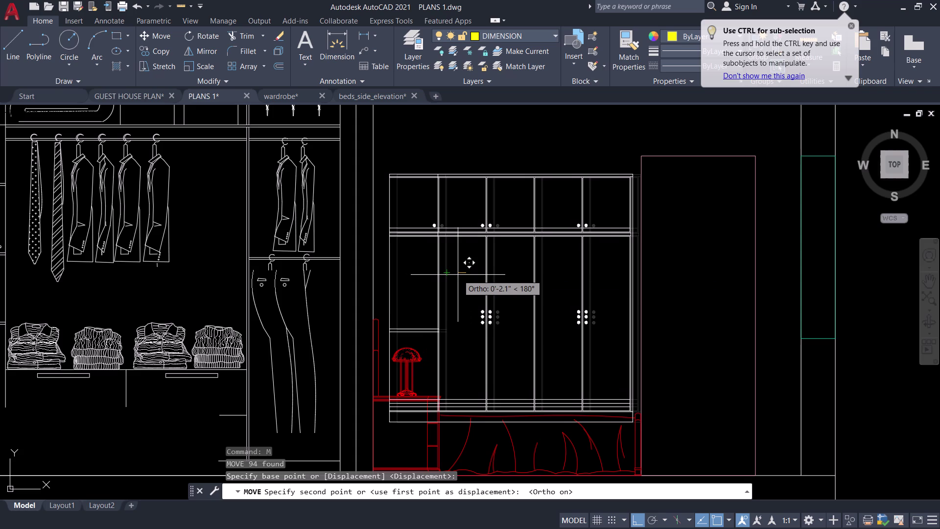
click(457, 275)
middle_drag(460, 356, 514, 258)
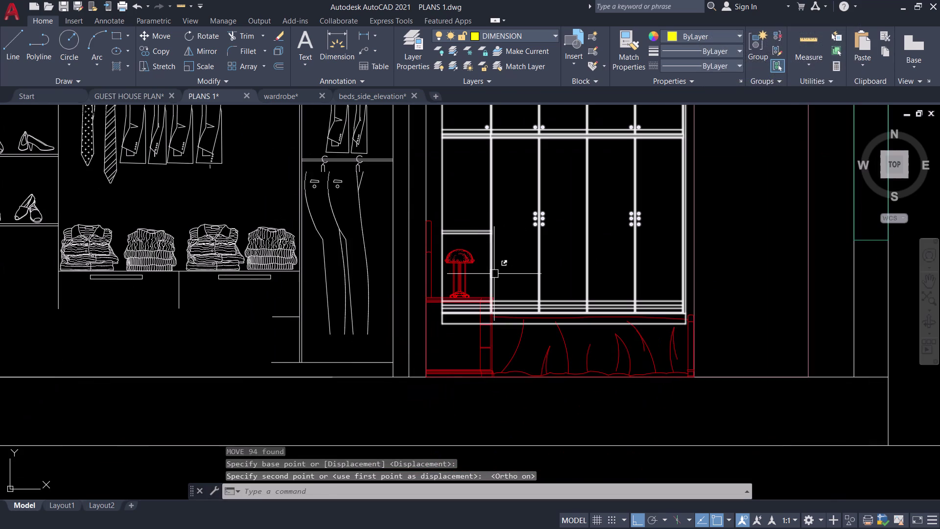
Trim three wardrobe lines crossing the red bedside table top under the lamp.
key(t)
key(r)
key(space)
scroll(up, 3)
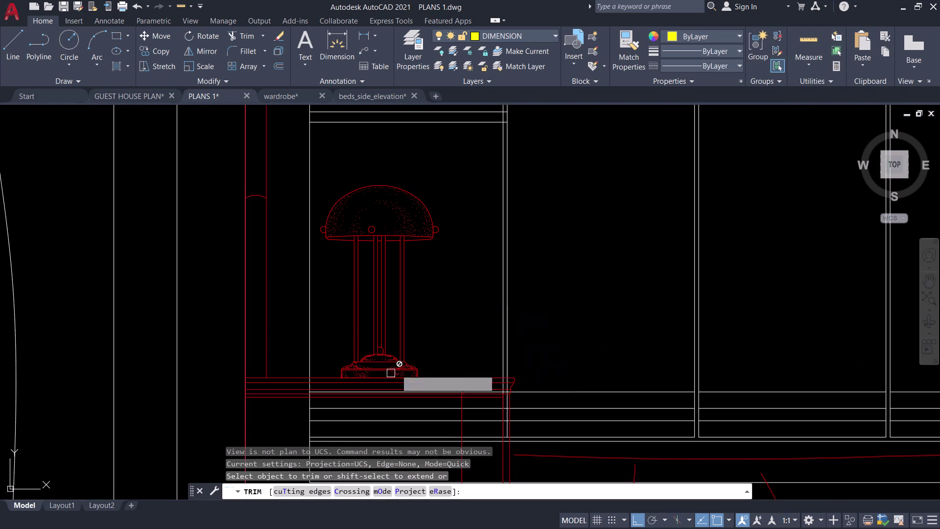
middle_drag(471, 342, 562, 187)
scroll(up, 3)
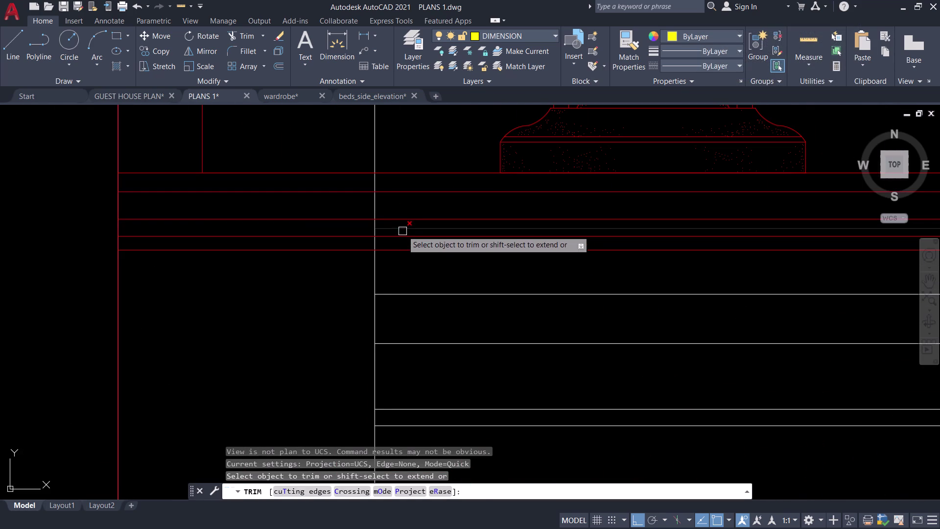
click(402, 230)
click(376, 206)
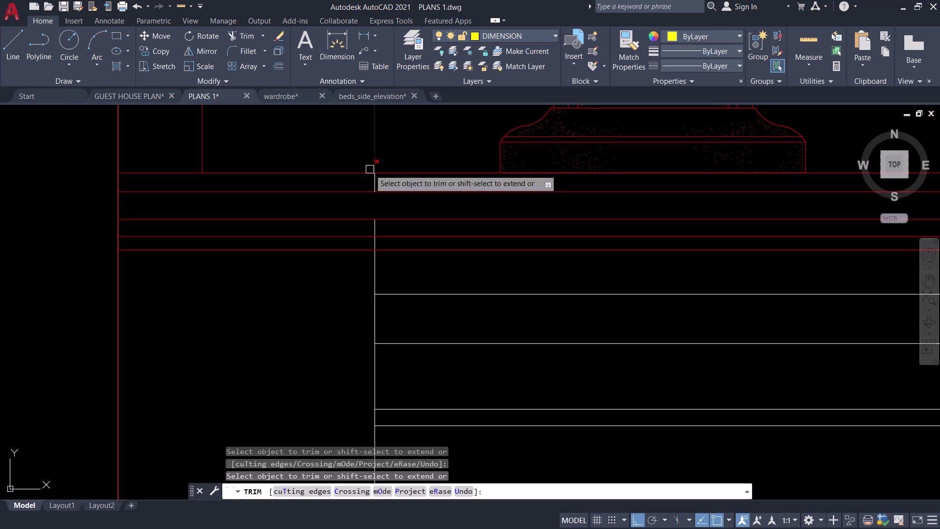
click(377, 181)
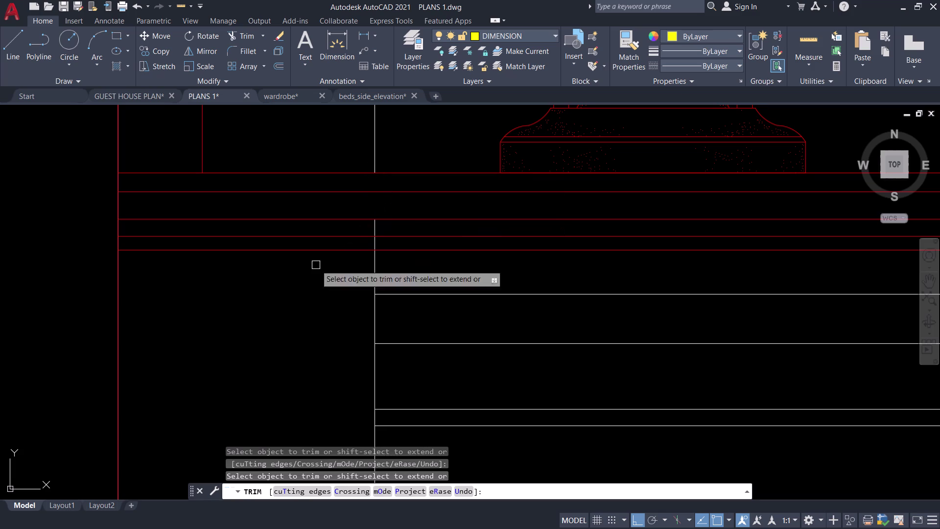
key(Escape)
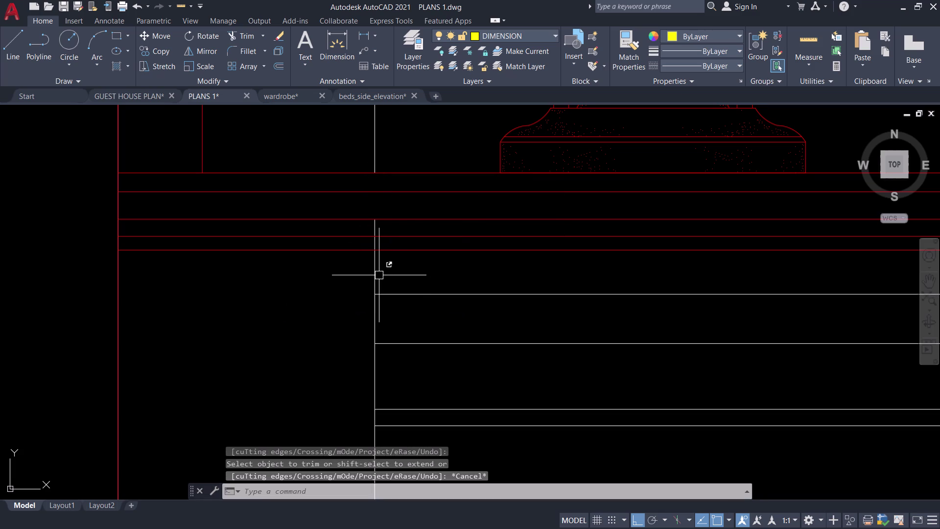
Select the wardrobe's lower lines and inspect them along the wardrobe base.
click(376, 274)
scroll(down, 3)
scroll(down, 3)
middle_drag(349, 295, 289, 303)
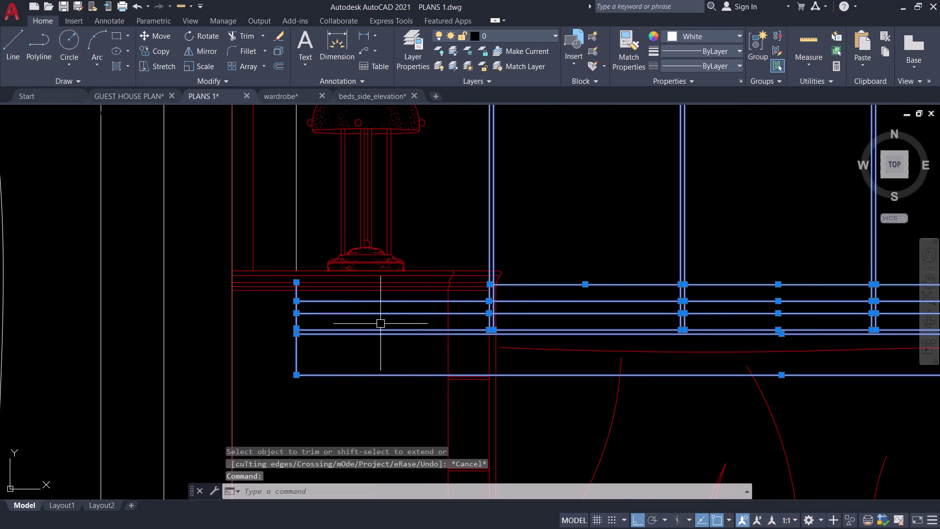
key(Escape)
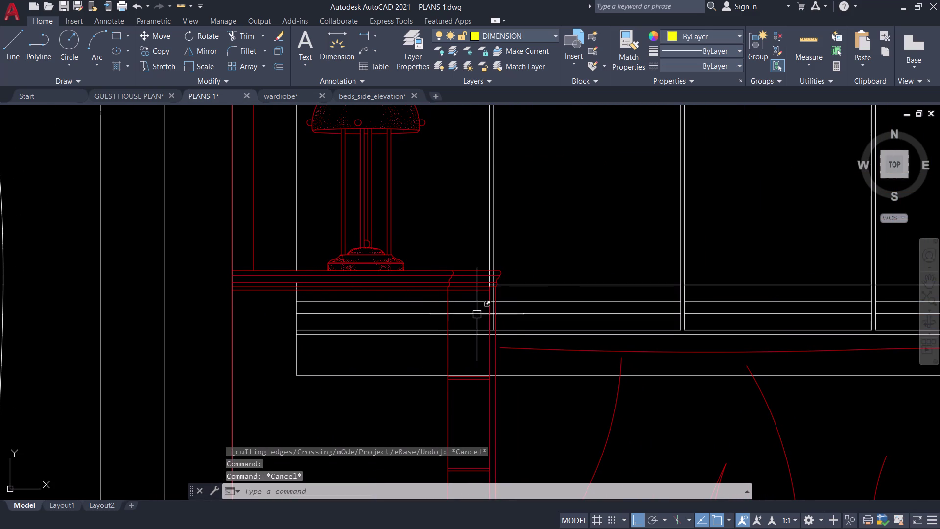
scroll(up, 3)
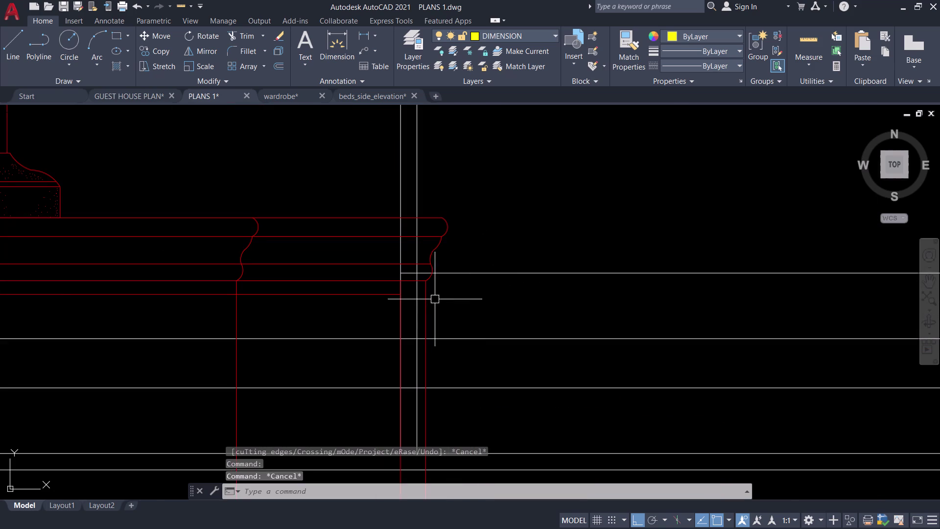
Trim two lines crossing the bedside table's right edge.
key(t)
text(R)
key(space)
scroll(up, 3)
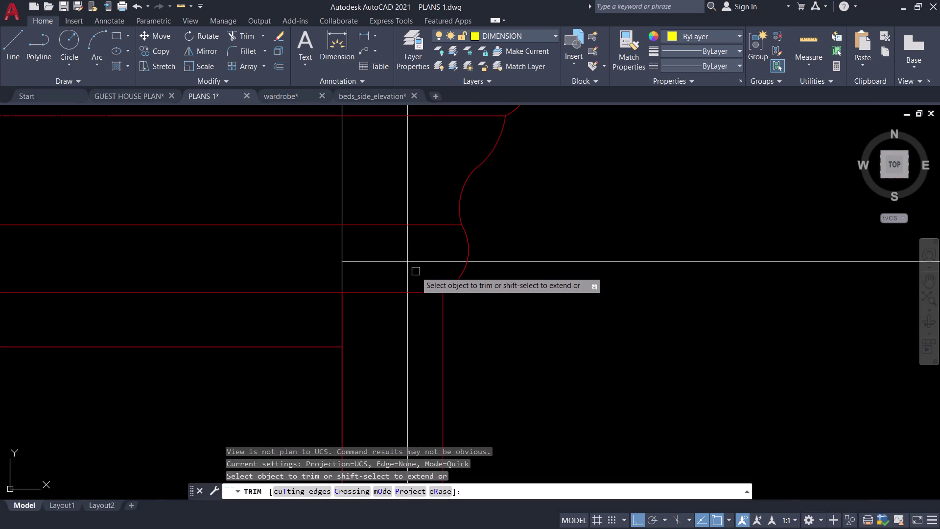
scroll(down, 3)
scroll(down, 3)
middle_drag(416, 180, 399, 250)
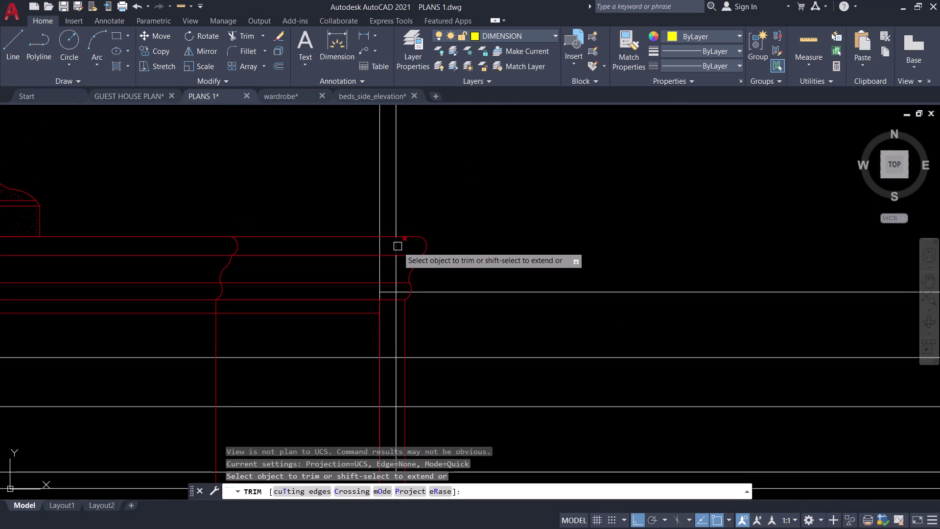
click(397, 247)
click(380, 244)
Trim the remaining segments at the table edge, over the table and at its top.
scroll(down, 3)
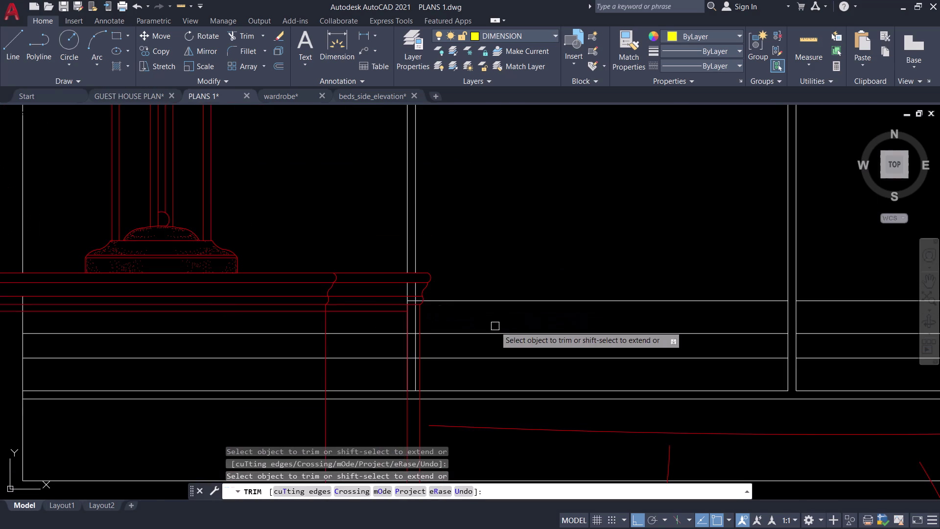
middle_drag(491, 327, 270, 327)
middle_drag(481, 321, 373, 273)
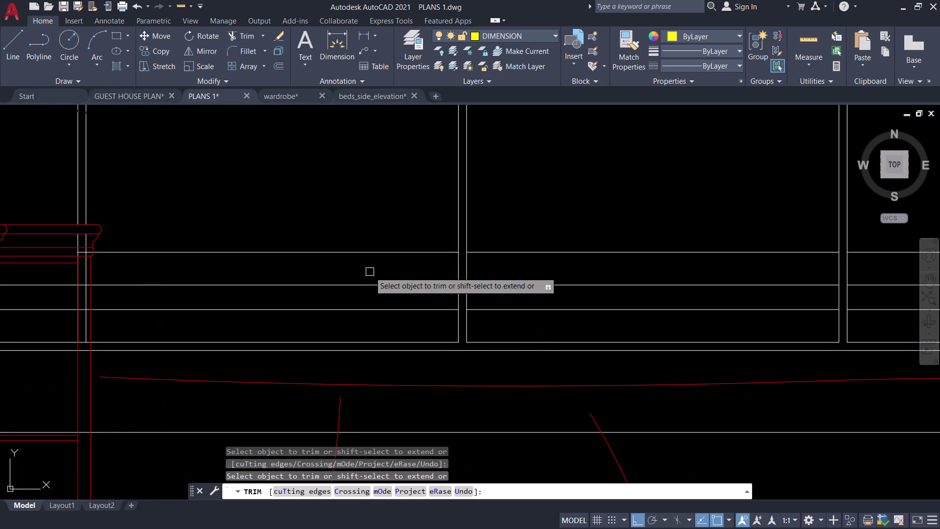
middle_drag(369, 271, 597, 245)
scroll(up, 3)
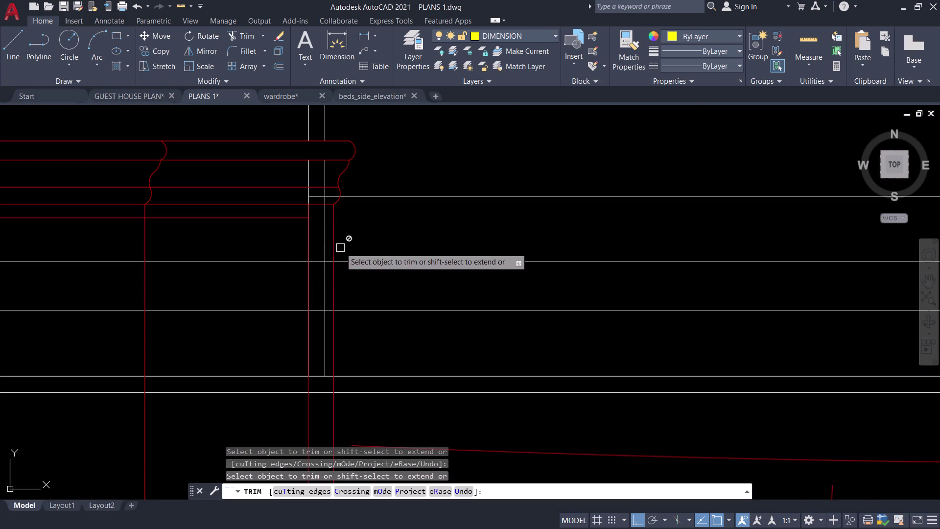
scroll(up, 3)
click(335, 256)
scroll(down, 3)
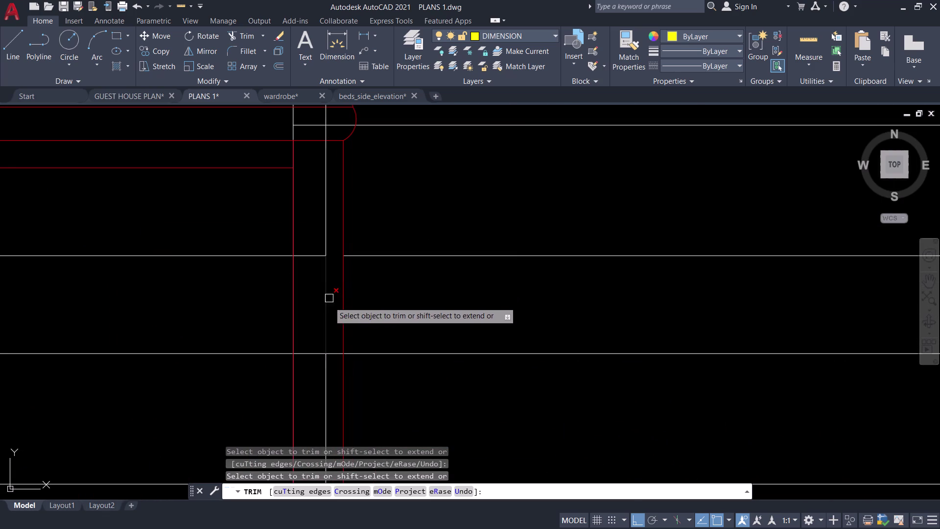
click(333, 356)
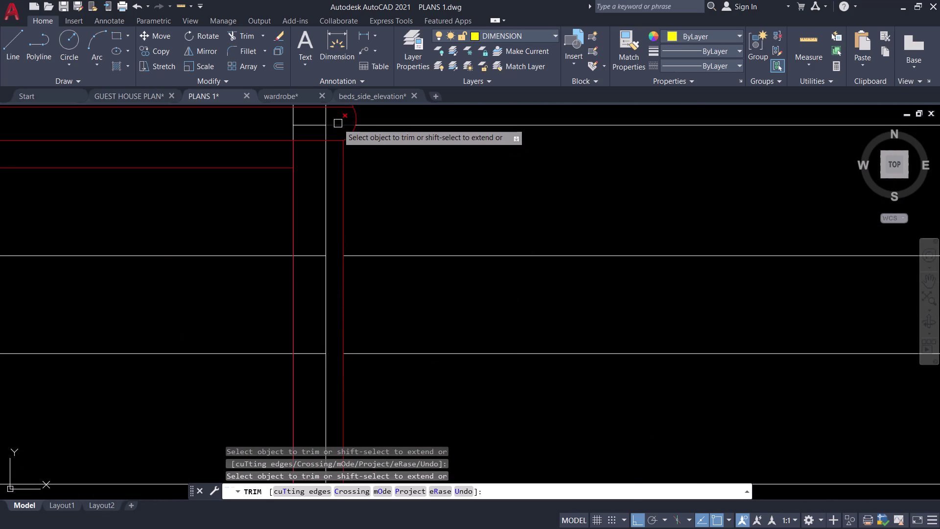
click(338, 124)
middle_drag(338, 123, 337, 186)
scroll(down, 3)
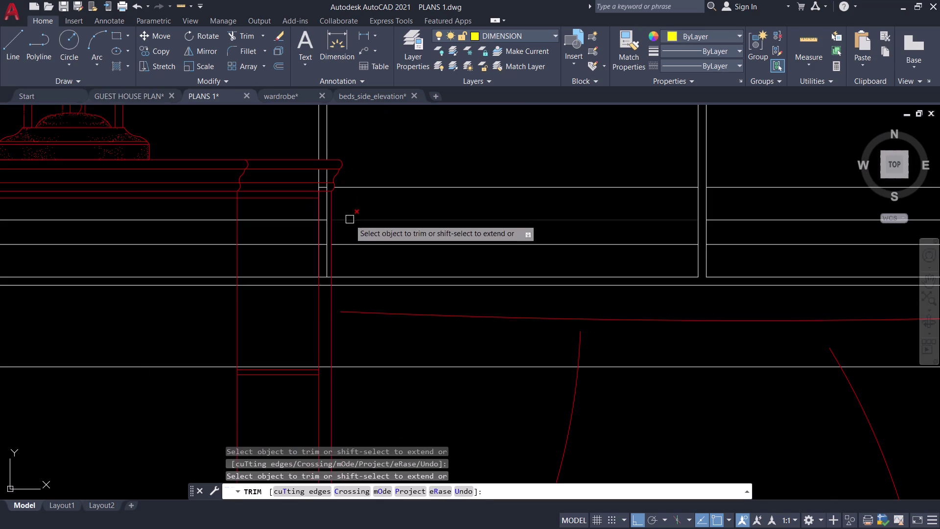
key(Escape)
Trim two more overlapping segments near the bed, then select the lines beside the table.
scroll(up, 3)
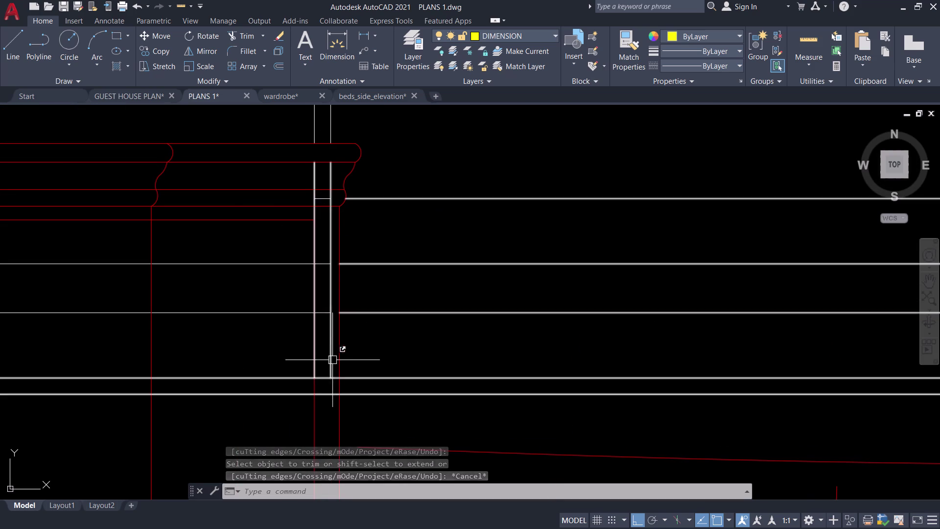
key(space)
scroll(up, 3)
click(334, 372)
click(334, 439)
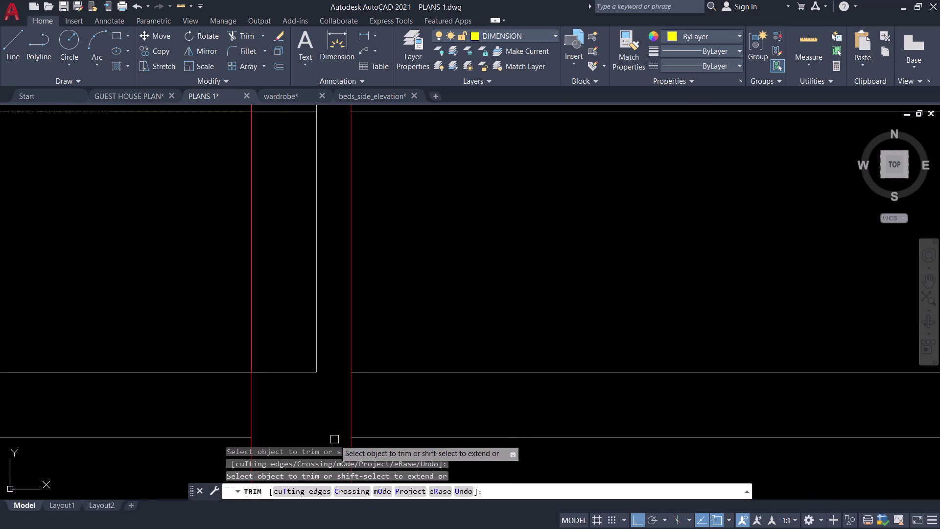
scroll(down, 3)
key(space)
click(326, 349)
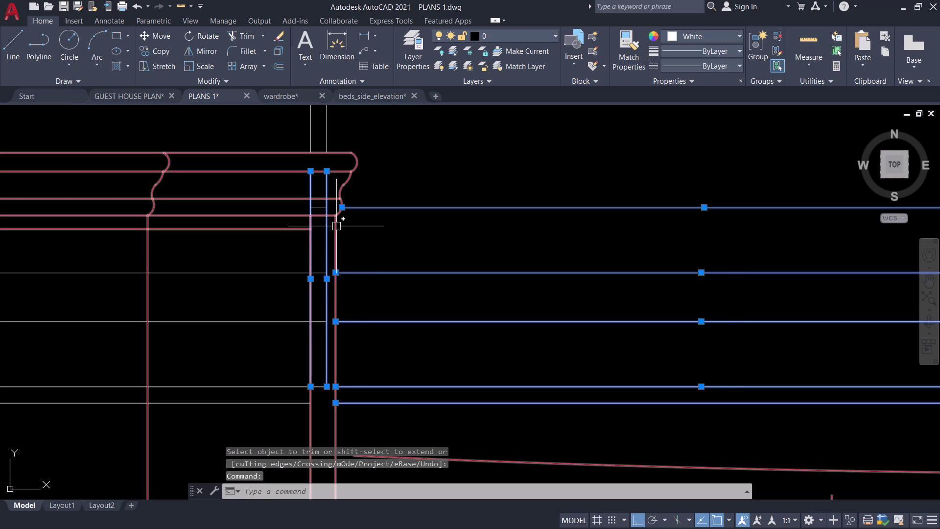
scroll(up, 3)
key(Escape)
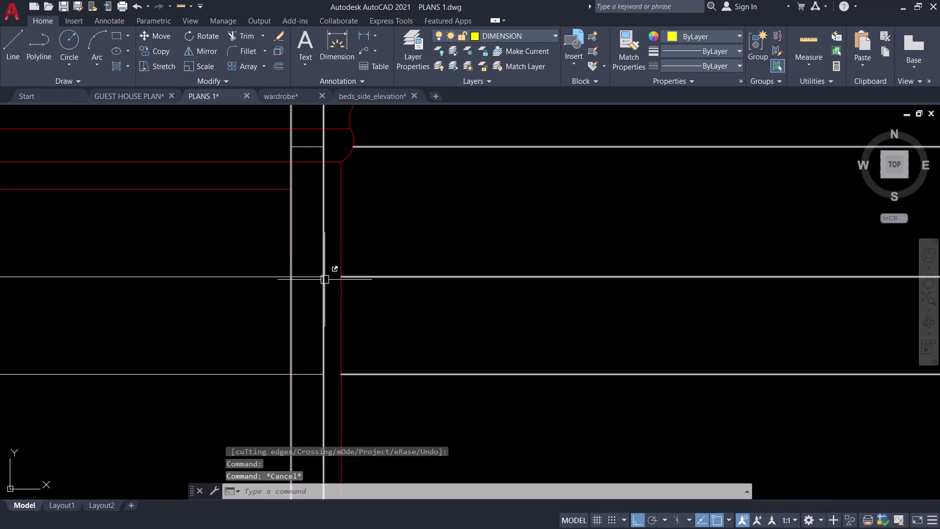
click(322, 279)
scroll(down, 3)
scroll(down, 3)
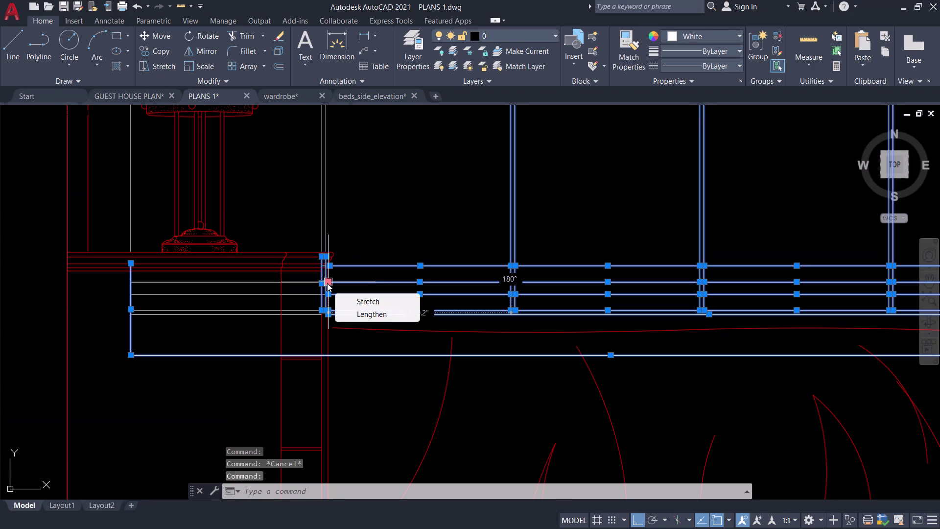
key(Escape)
key(Escape)
scroll(up, 3)
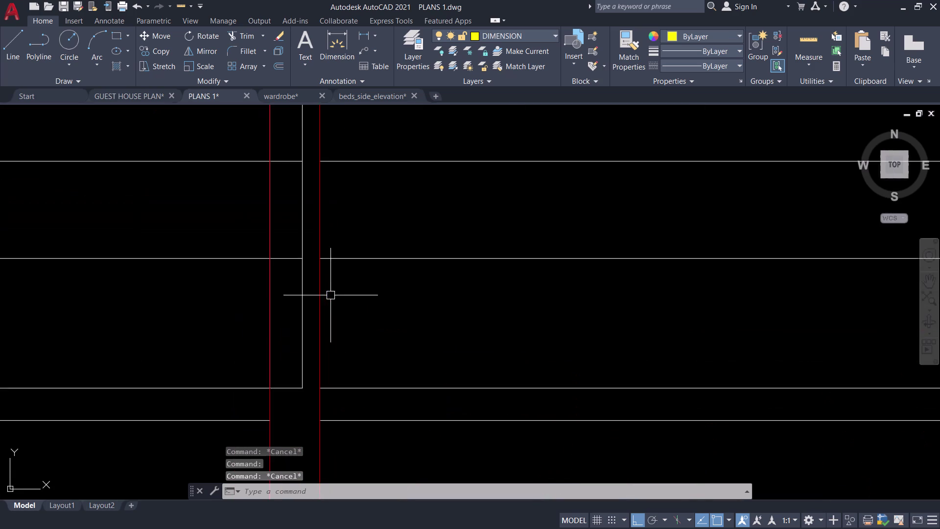
click(303, 271)
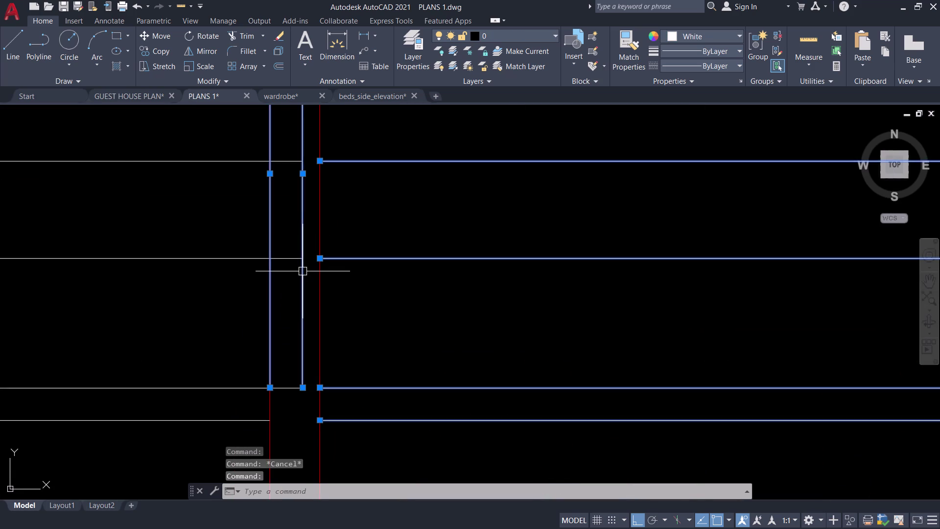
scroll(down, 3)
scroll(down, 3)
text(X)
key(space)
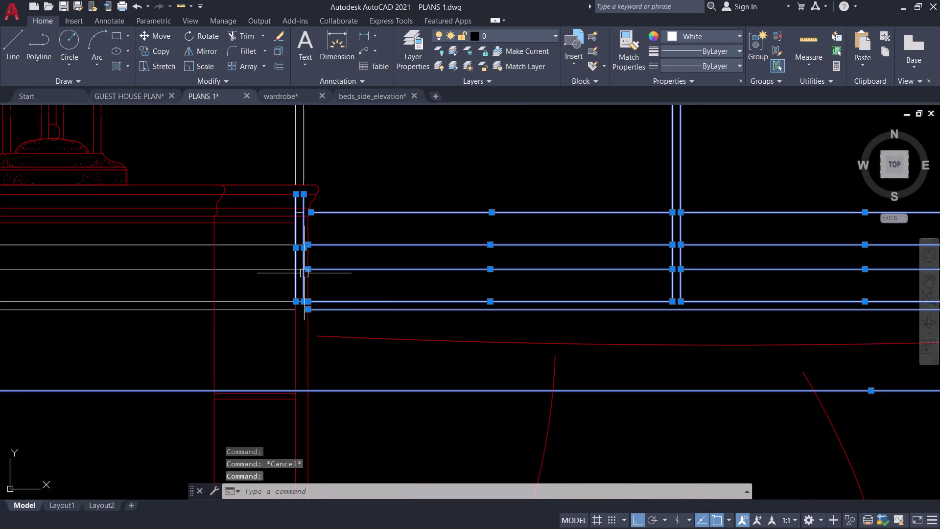
click(304, 273)
key(Escape)
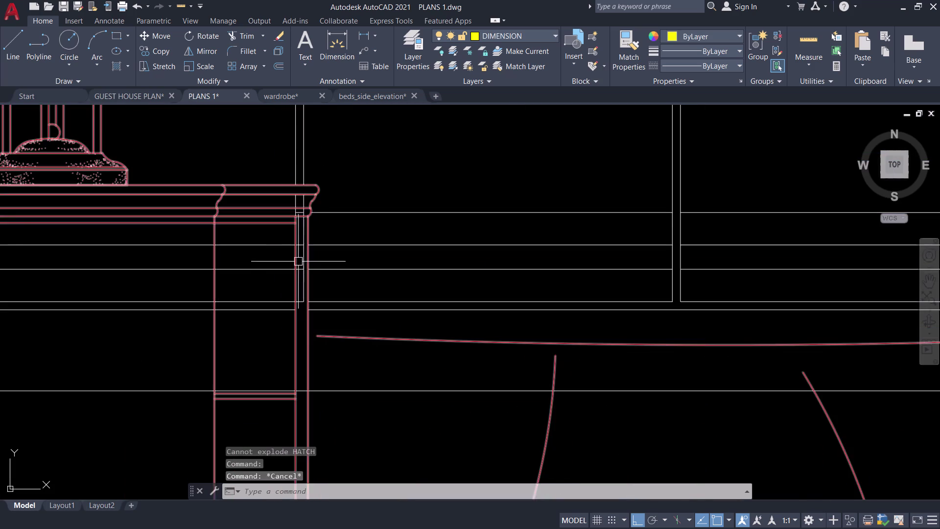
scroll(up, 3)
click(320, 262)
scroll(down, 3)
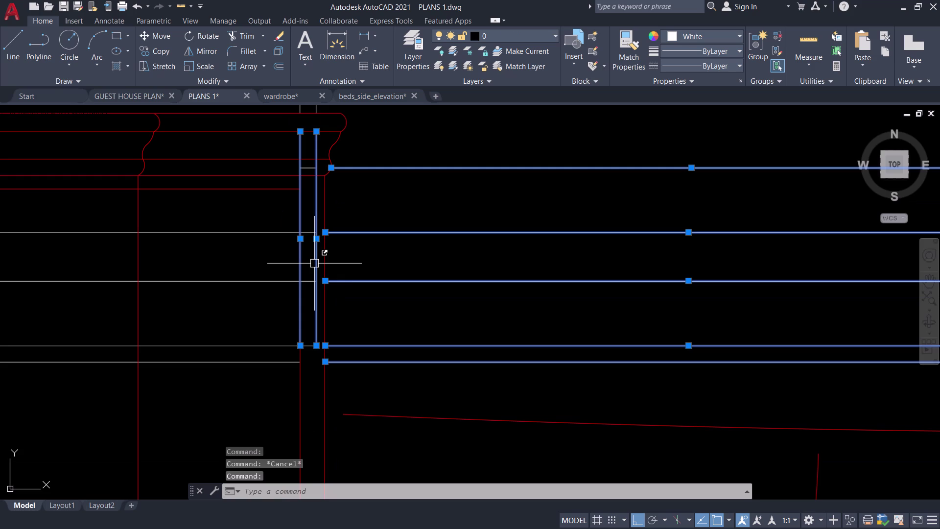
text(X)
key(space)
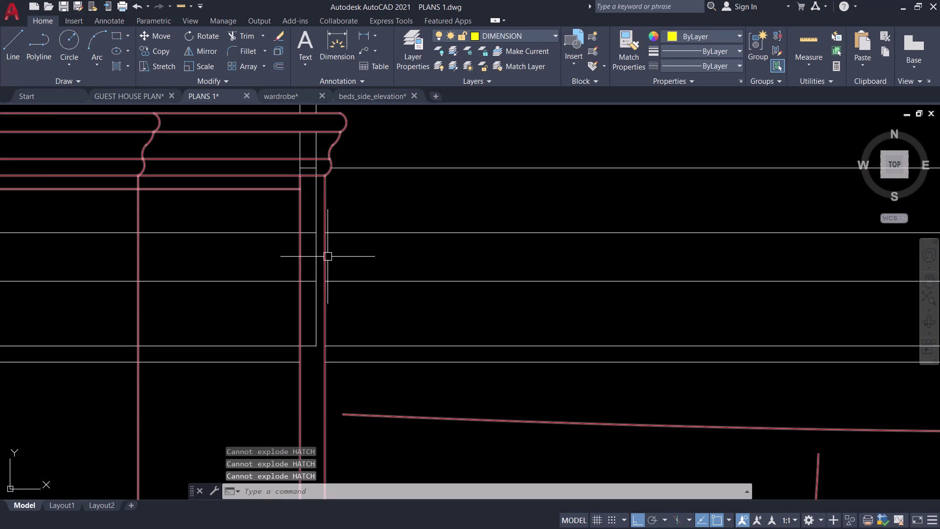
scroll(up, 3)
key(Escape)
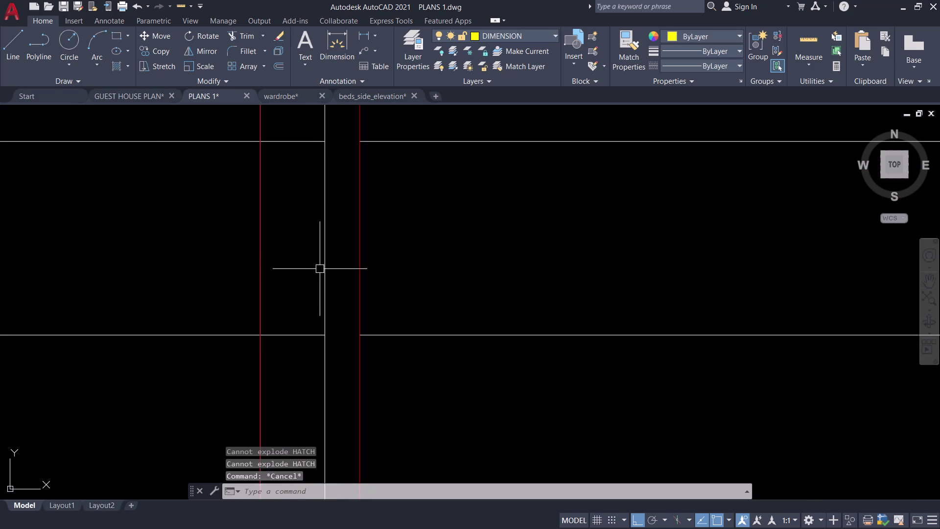
key(t)
key(r)
Trim the first white lines crossing the red bed.
key(space)
click(325, 264)
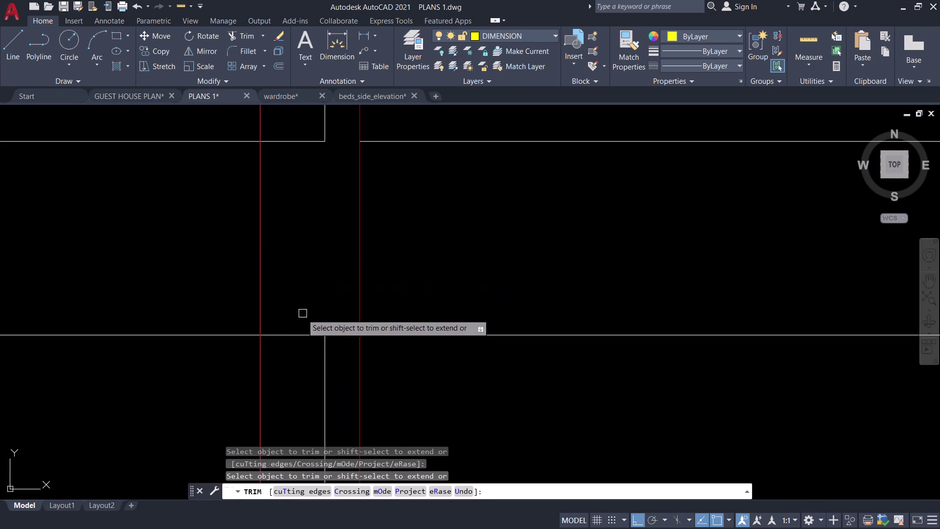
click(290, 339)
click(317, 140)
scroll(down, 3)
middle_drag(310, 153, 316, 249)
scroll(up, 3)
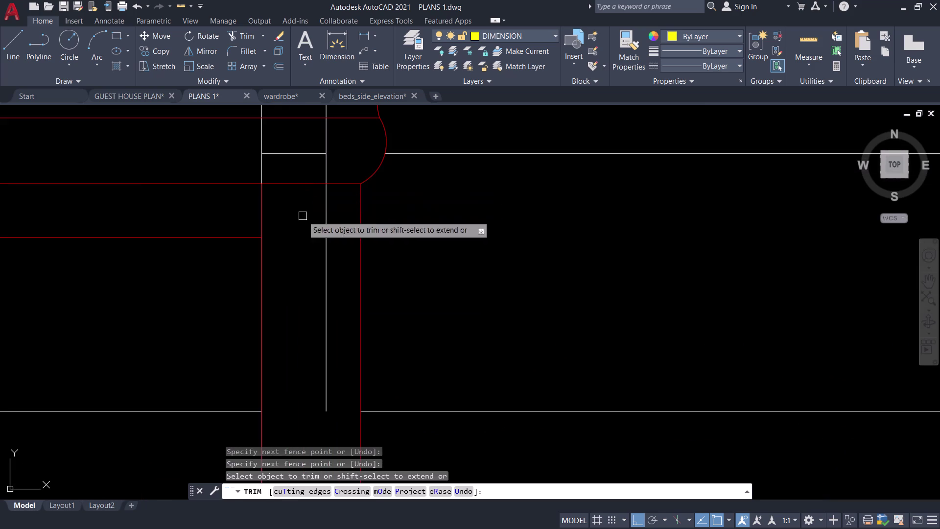
middle_drag(299, 238, 333, 396)
Trim lines behind the headboard and at the nightstand's top, interior and bottom.
click(336, 312)
click(362, 308)
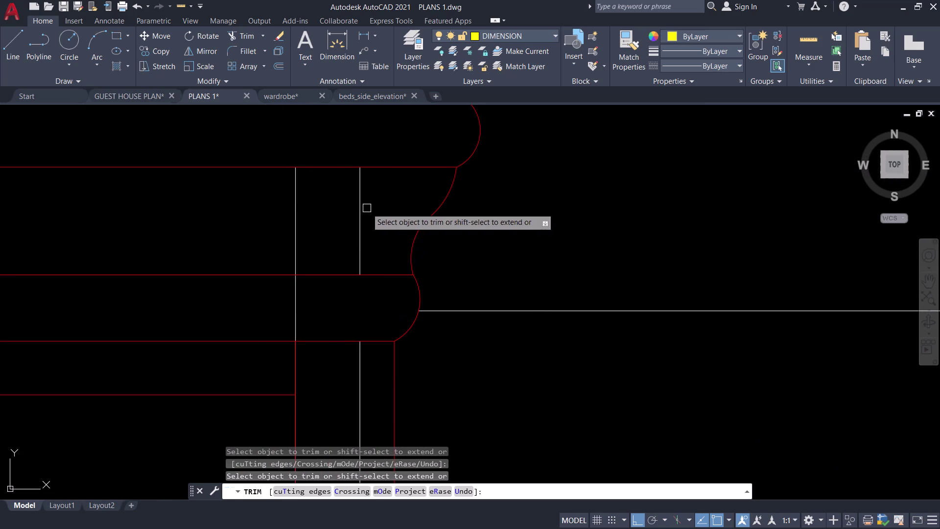
click(364, 207)
click(300, 204)
click(285, 204)
drag(304, 220, 311, 221)
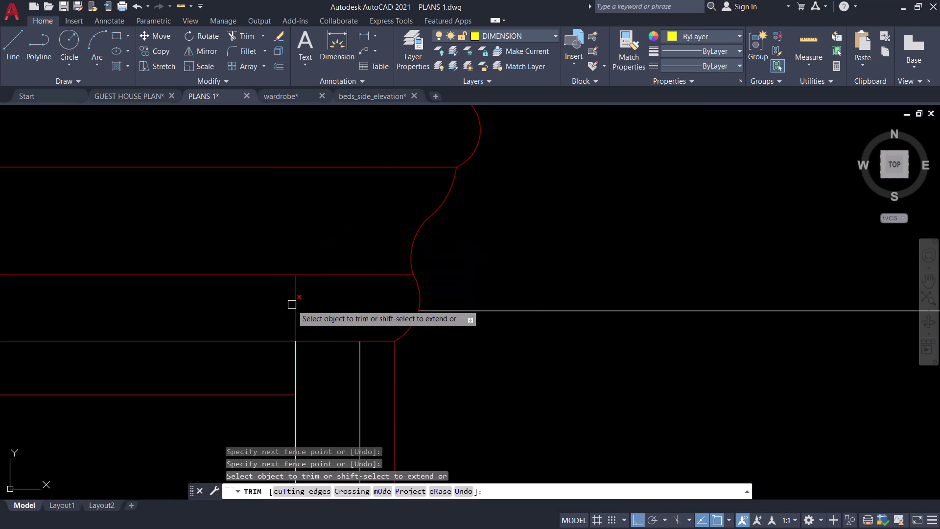
click(293, 304)
click(370, 379)
click(363, 374)
scroll(down, 3)
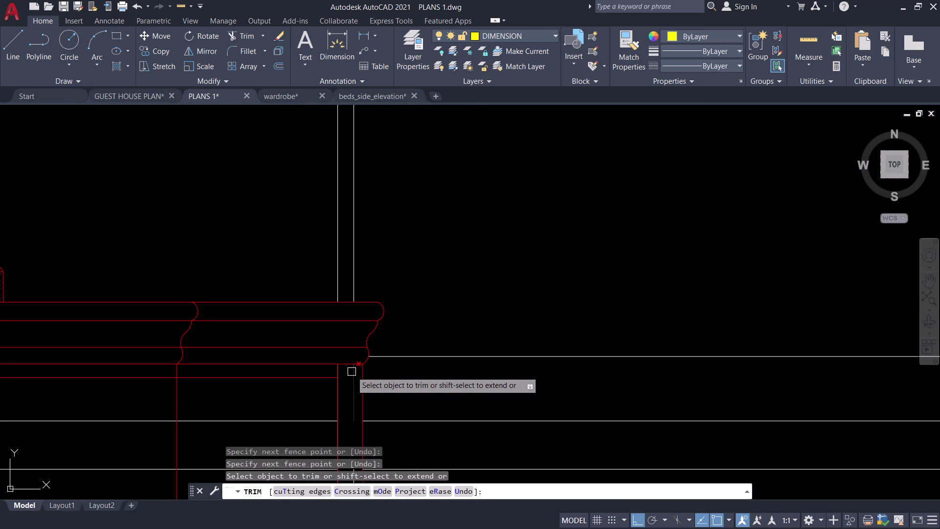
click(353, 387)
Trim the white lines beside and crossing the nightstand.
middle_drag(337, 395, 466, 176)
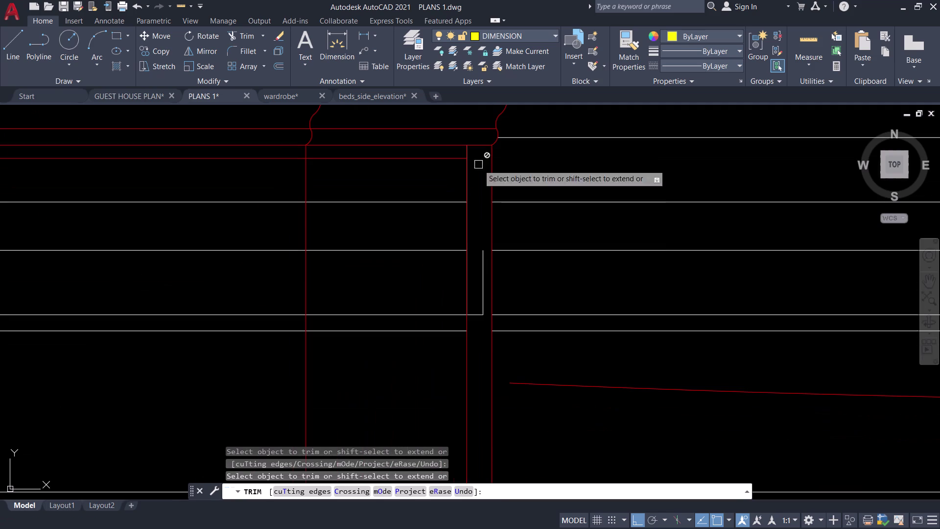
click(482, 278)
click(477, 316)
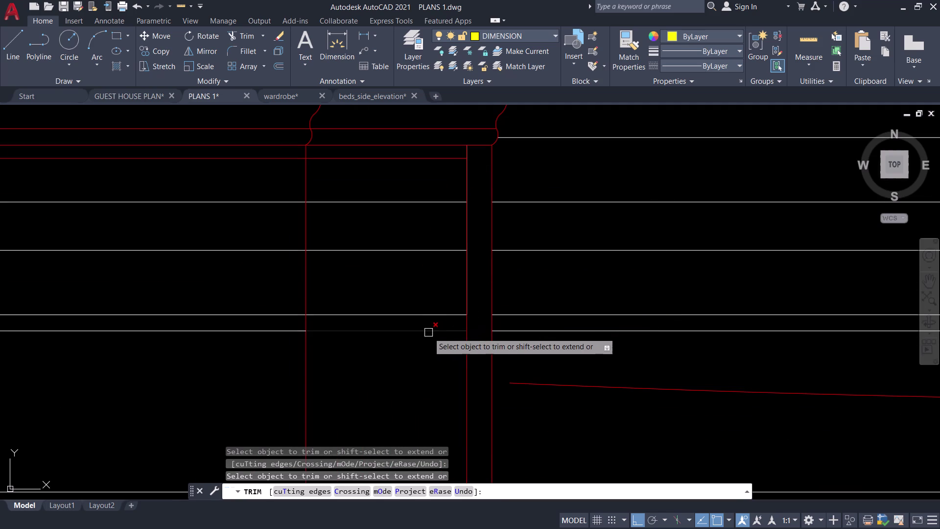
click(428, 330)
drag(415, 334, 414, 329)
click(410, 195)
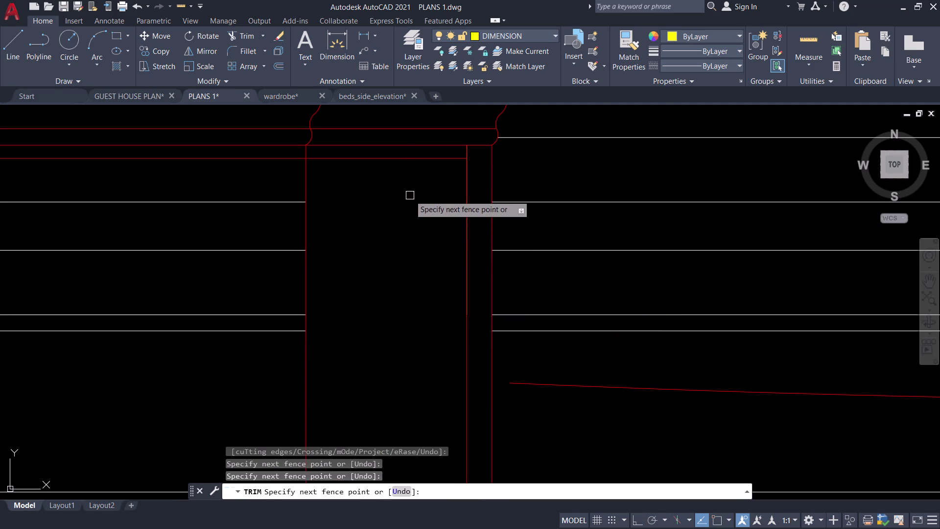
scroll(down, 3)
middle_drag(380, 248, 468, 264)
Trim lines behind the nightstand, plus leftover stubs and vertical lines.
click(333, 310)
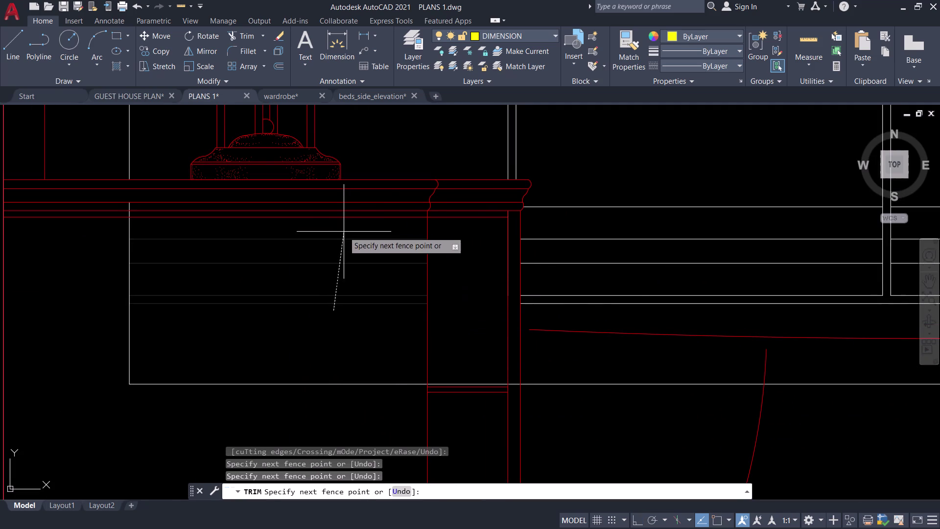
click(339, 240)
drag(304, 398, 305, 383)
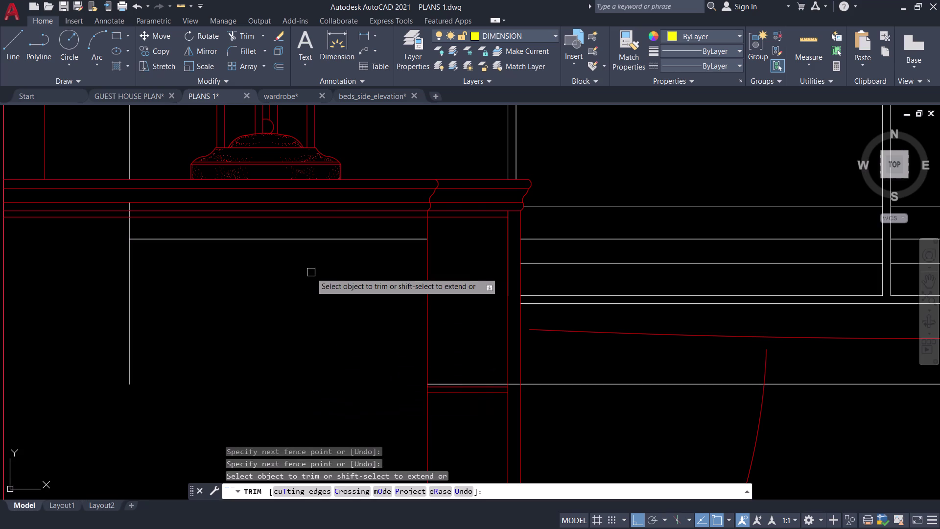
click(322, 240)
click(129, 261)
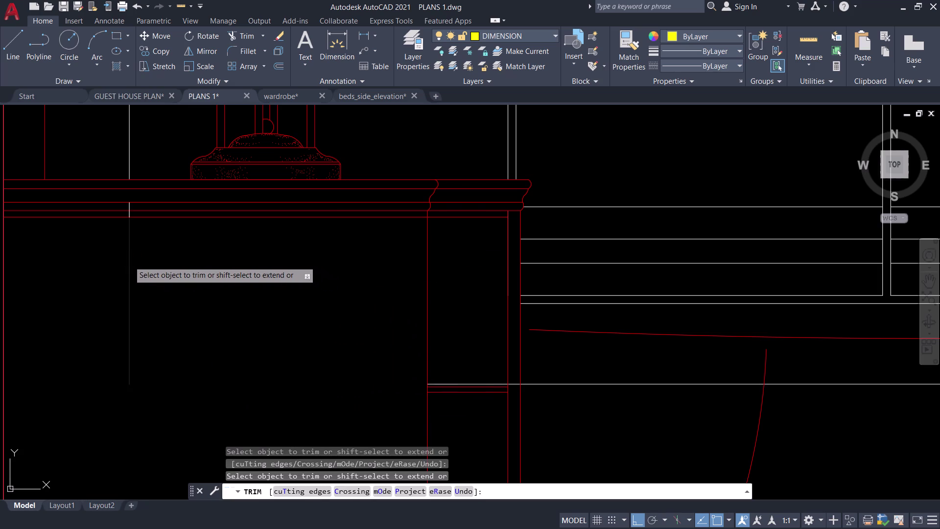
middle_drag(147, 249, 250, 316)
scroll(up, 3)
click(272, 264)
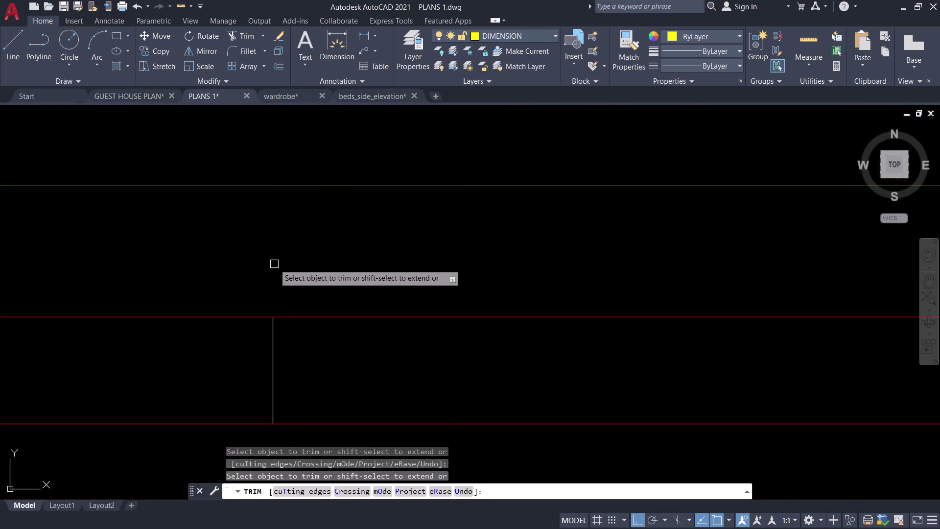
click(272, 372)
Trim the white lines crossing the bed and at its edge.
scroll(down, 3)
middle_drag(266, 397, 240, 342)
scroll(down, 3)
middle_drag(258, 378, 270, 290)
middle_drag(317, 310, 267, 291)
scroll(up, 3)
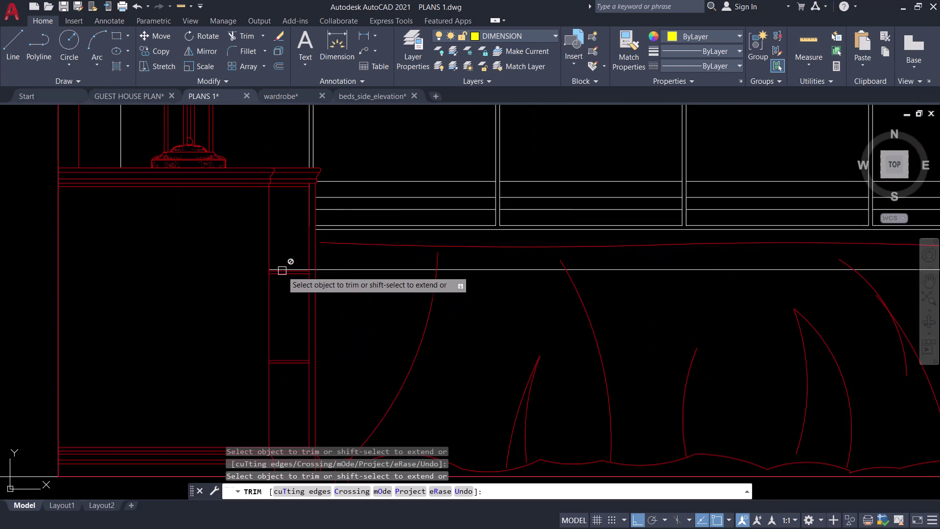
scroll(up, 3)
click(295, 262)
scroll(down, 3)
scroll(up, 3)
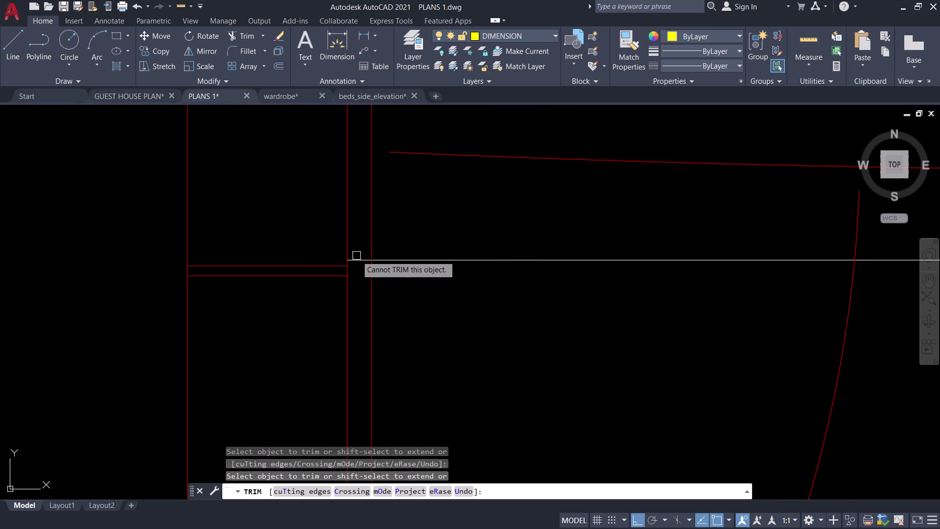
click(356, 263)
click(436, 261)
scroll(down, 3)
middle_drag(448, 269, 331, 279)
scroll(down, 3)
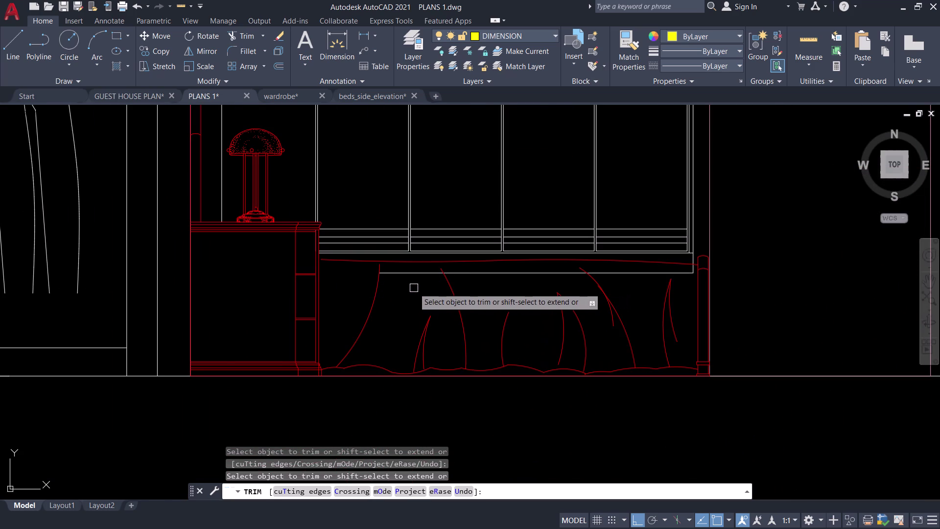
Trim the last lines over the bed and near the footboard, then end TRIM.
click(421, 271)
click(469, 274)
click(620, 274)
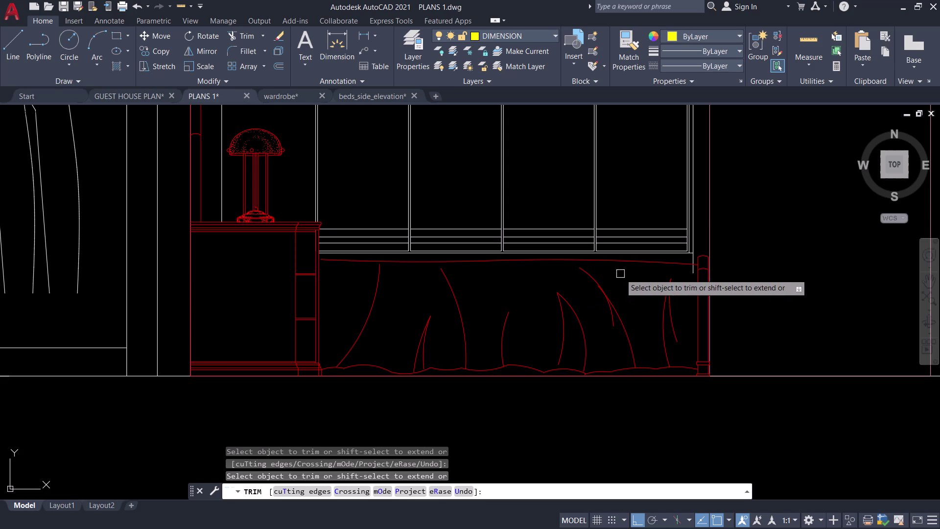
scroll(up, 3)
click(702, 256)
scroll(down, 3)
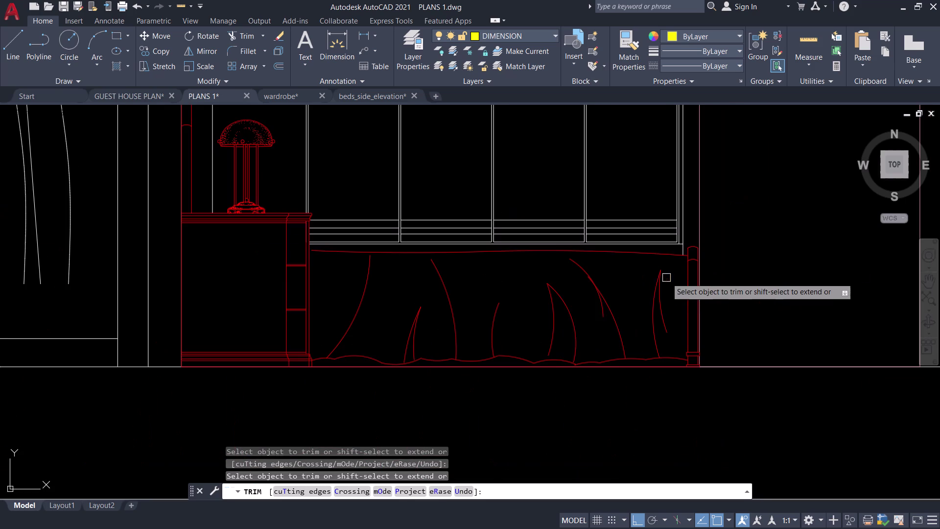
key(Escape)
scroll(down, 3)
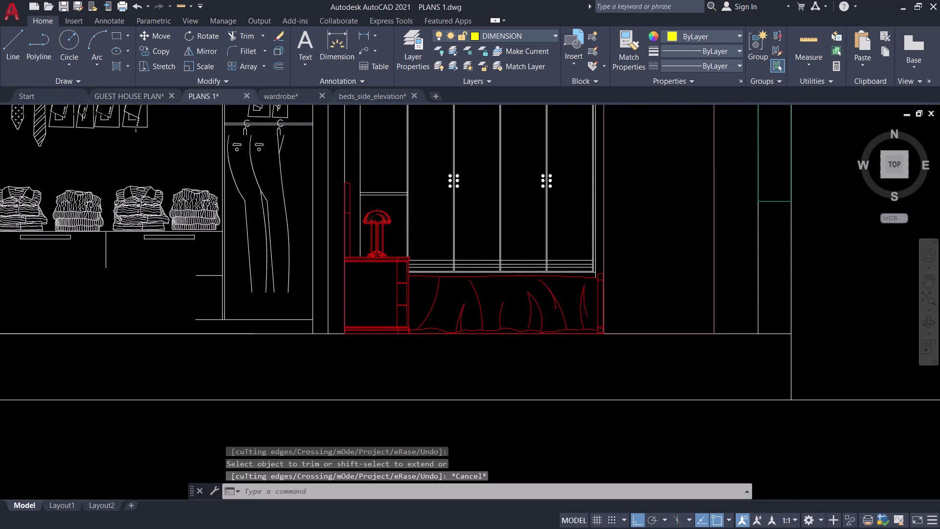
Save the drawing with Ctrl+S.
middle_drag(492, 384, 389, 391)
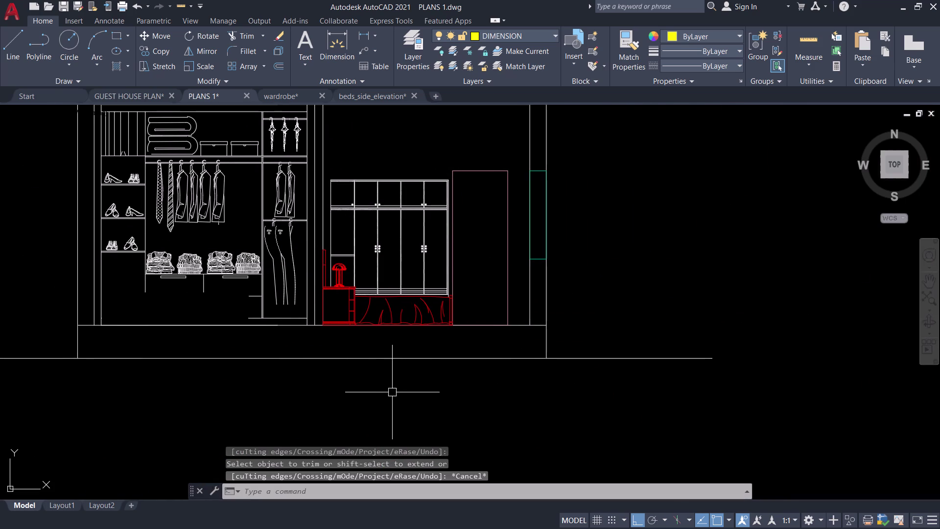
key(ctrl+s)
scroll(down, 3)
Copy the right-bay bed and nightstand block to the clipboard.
middle_drag(394, 393, 501, 368)
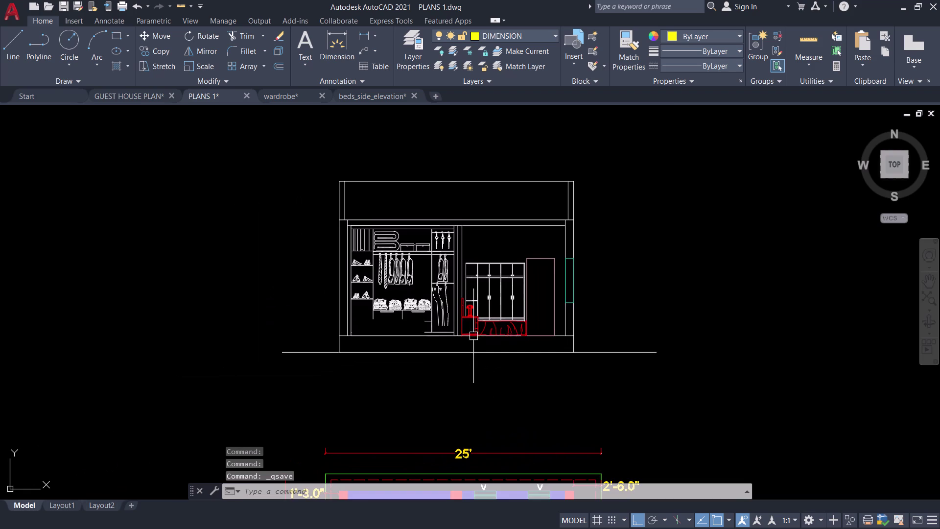
scroll(up, 3)
scroll(up, 3)
scroll(up, 3)
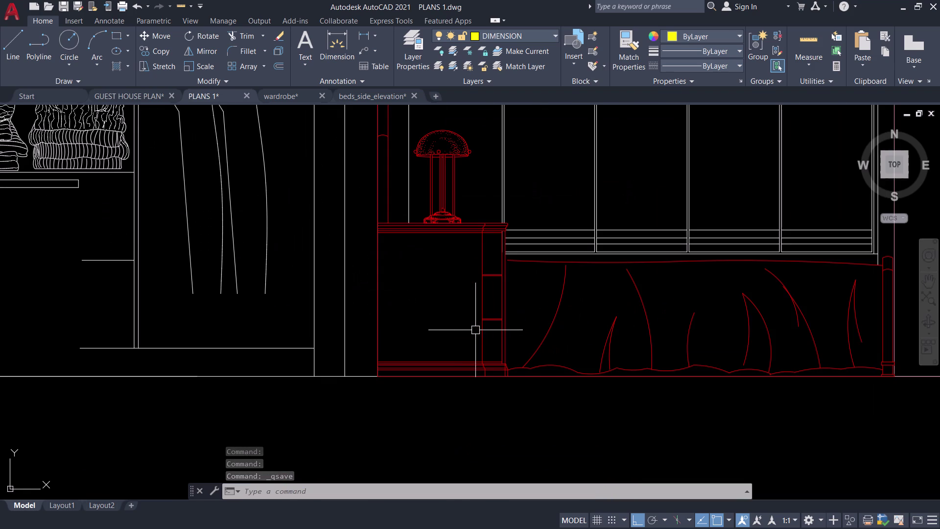
click(491, 320)
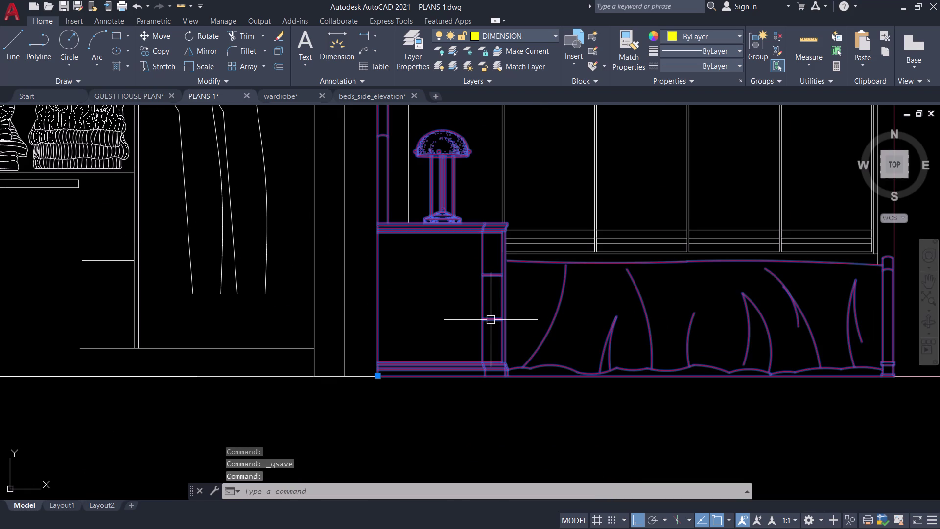
key(ctrl+c)
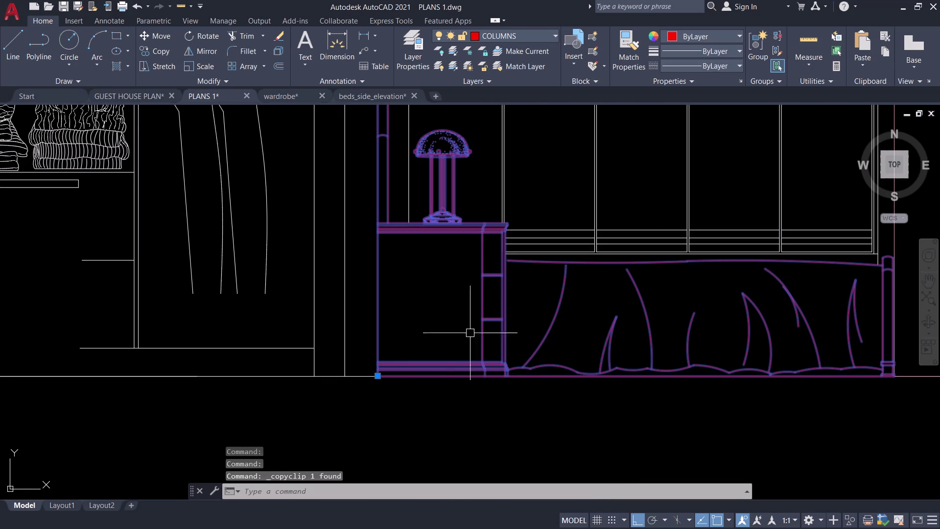
Paste the bed and nightstand at the left bay's lower corner.
key(ctrl+v)
scroll(down, 3)
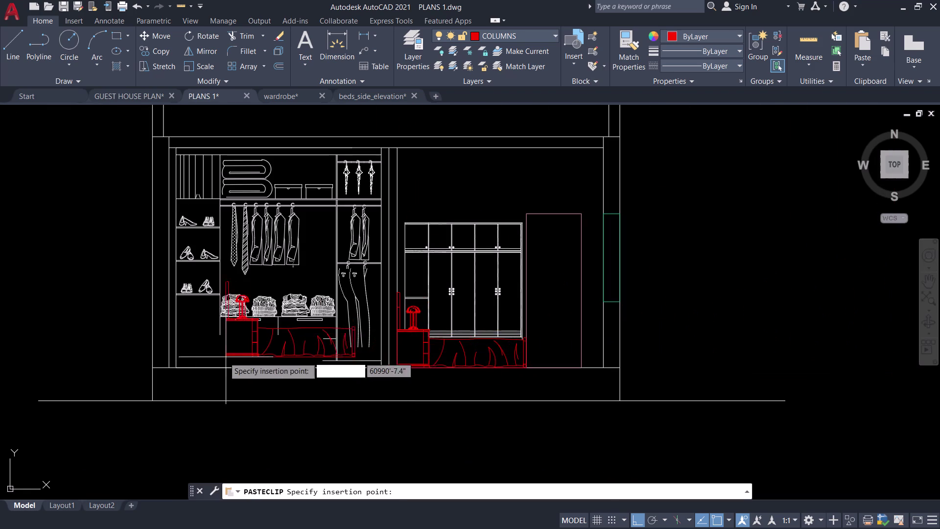
middle_drag(213, 355, 303, 344)
scroll(up, 3)
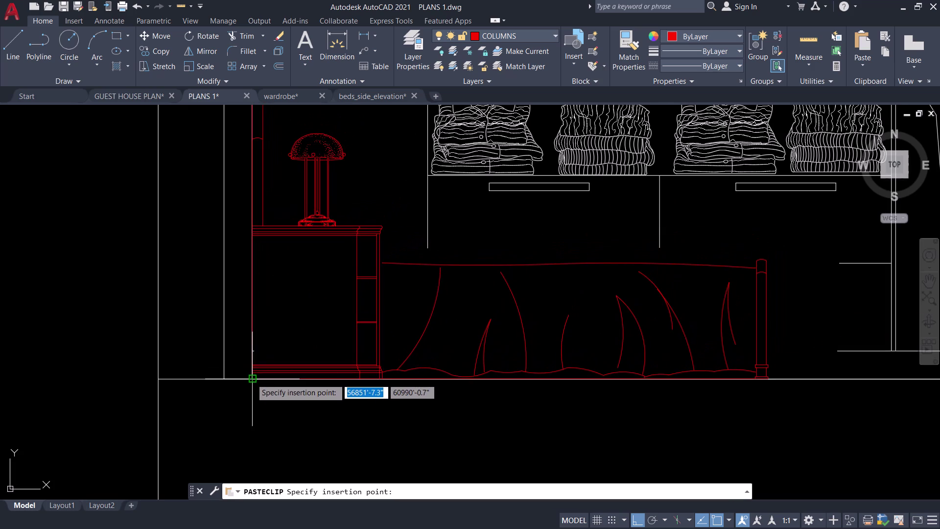
click(252, 378)
Select the pasted bed copy in the left bay.
click(369, 345)
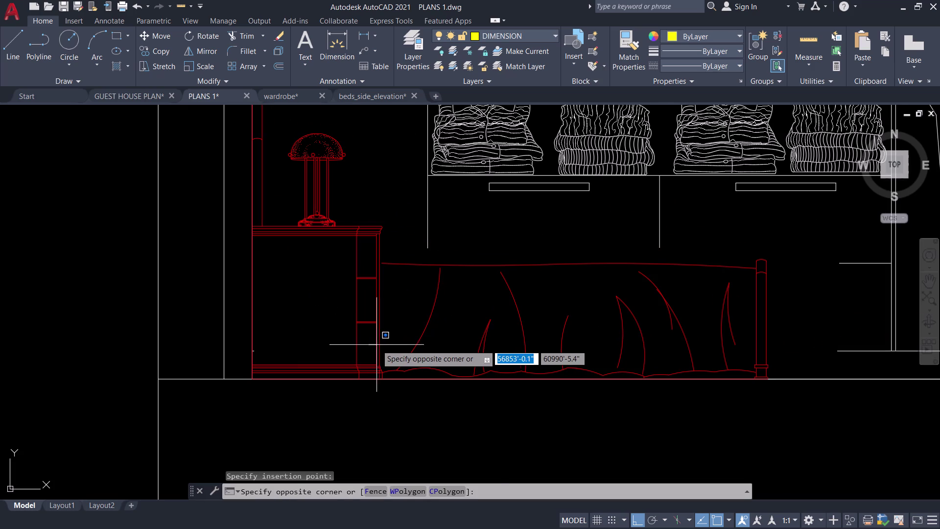
click(382, 344)
click(398, 338)
click(347, 315)
Scale the pasted bed from its lower-left corner, using its full length as the reference.
key(s)
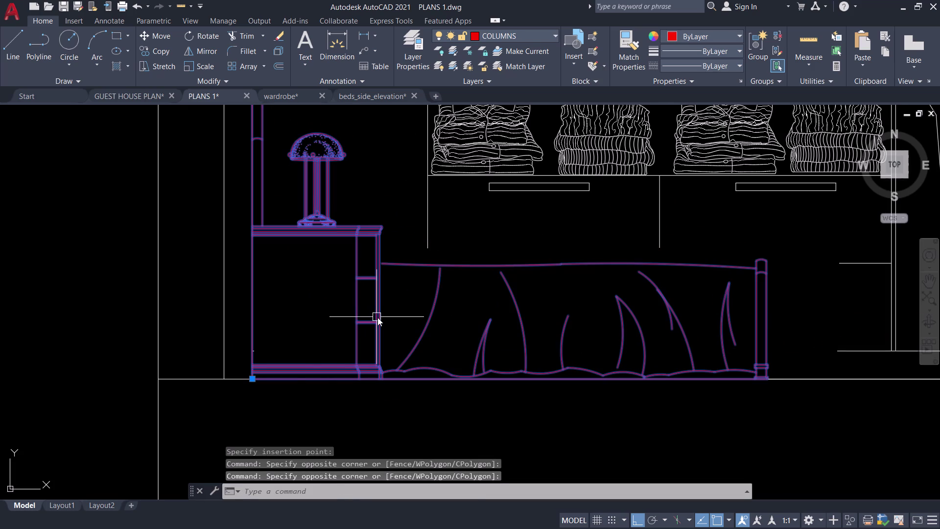
key(c)
key(space)
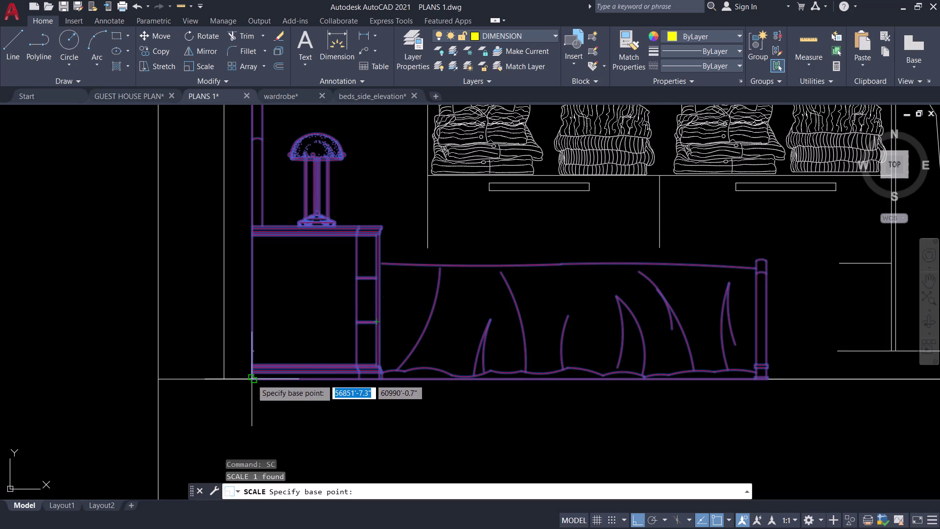
click(251, 379)
key(r)
key(space)
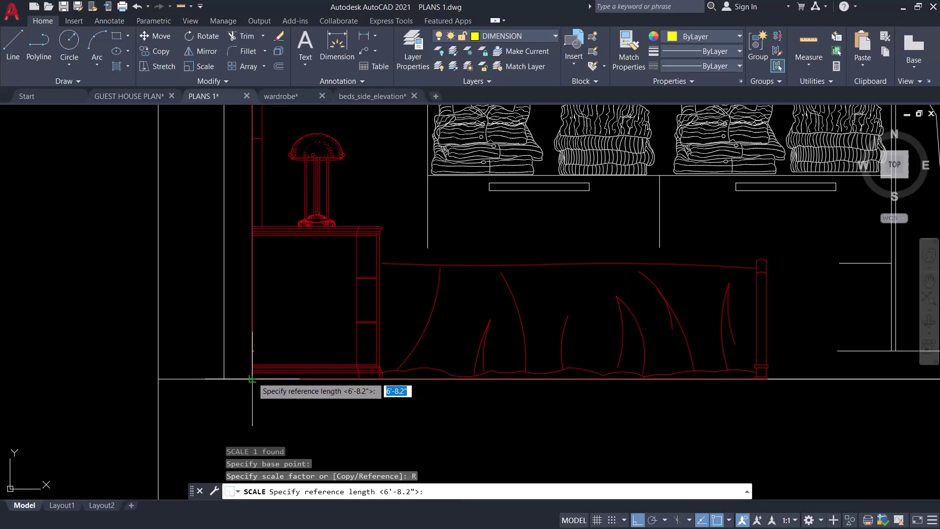
click(252, 377)
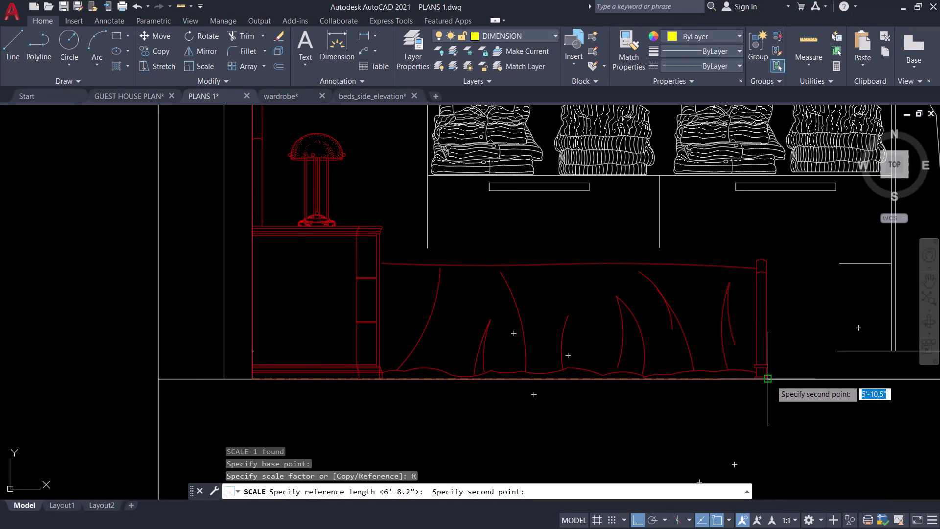
click(771, 380)
key(p)
key(space)
Set the new length by points from the bay corner to the bay's far side.
scroll(up, 3)
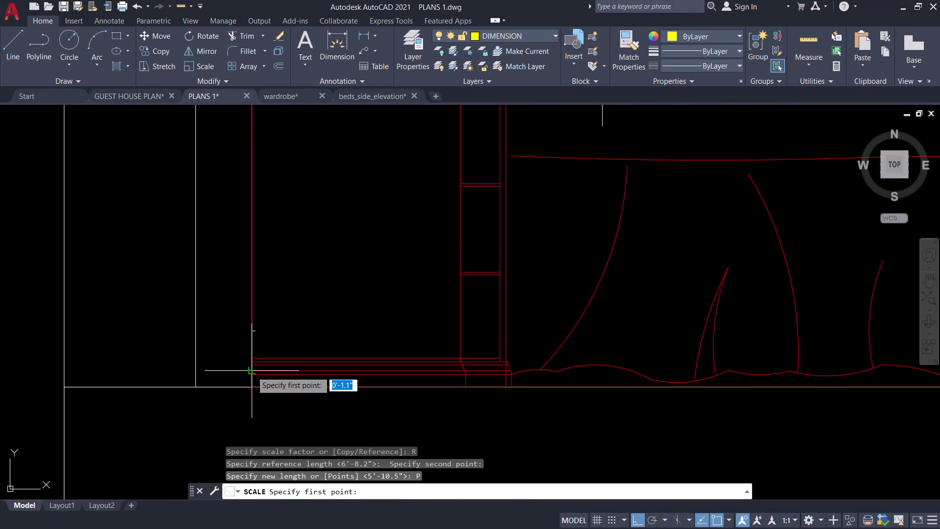
click(253, 403)
scroll(down, 3)
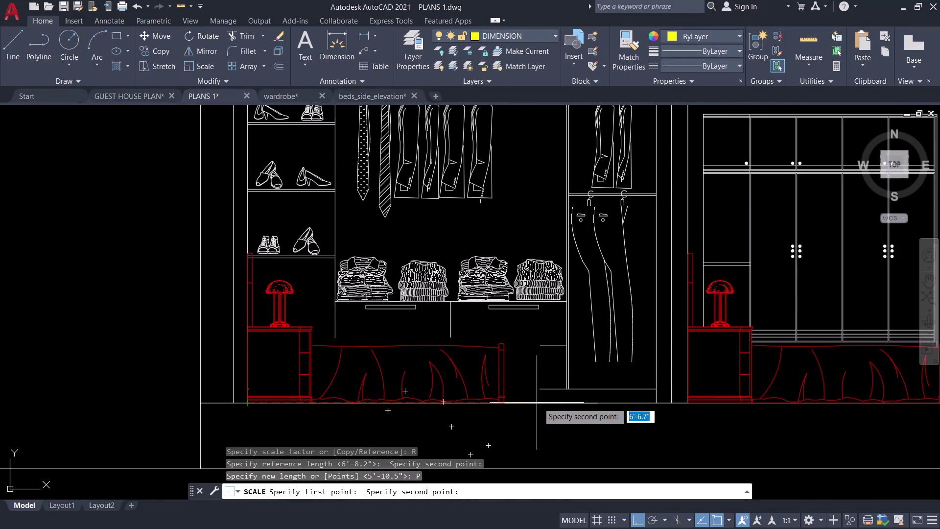
middle_drag(633, 418, 433, 442)
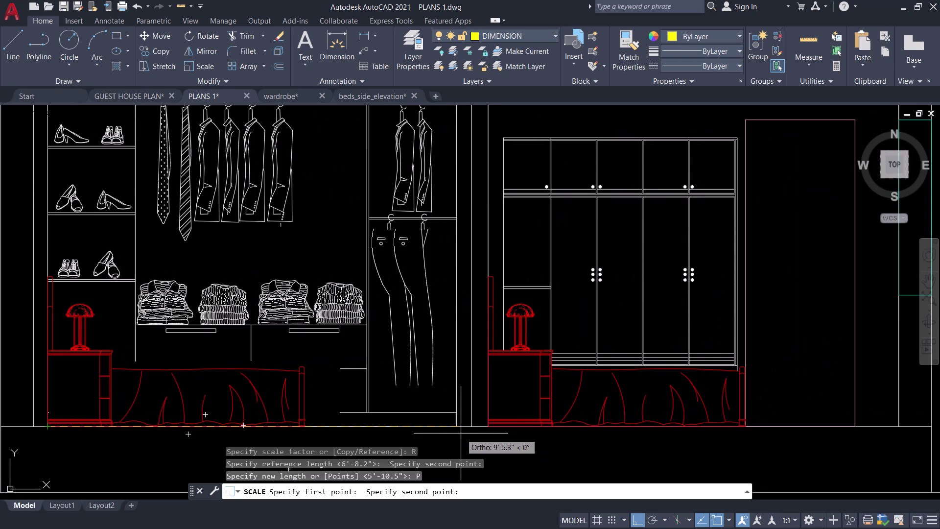
scroll(up, 3)
scroll(up, 3)
scroll(down, 3)
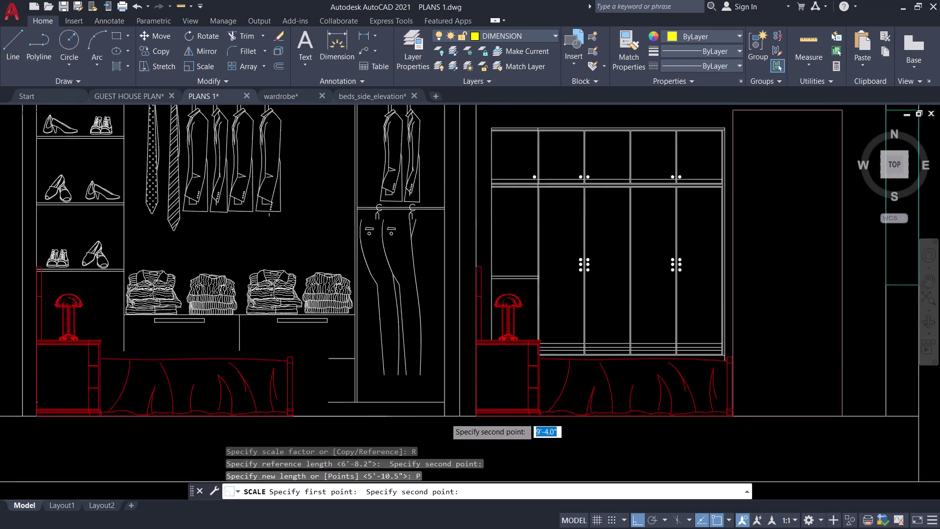
scroll(down, 3)
scroll(up, 3)
scroll(down, 3)
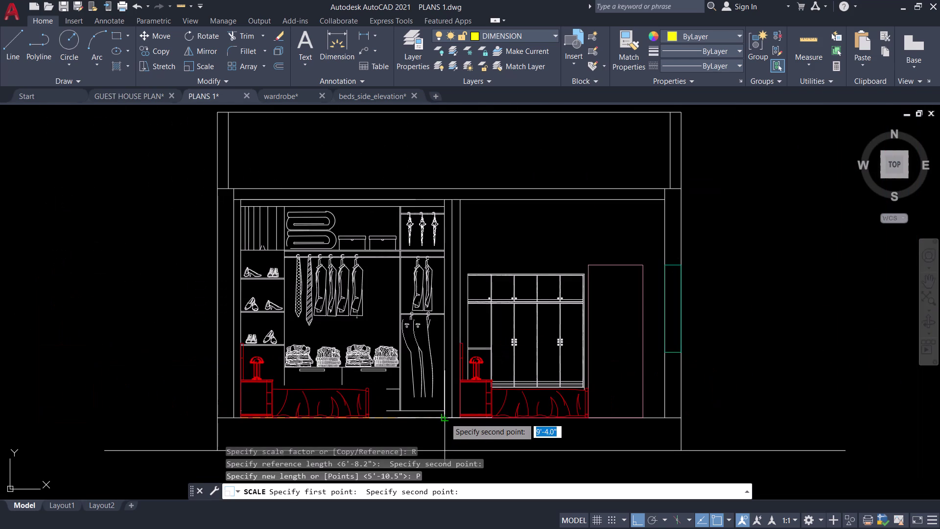
scroll(up, 3)
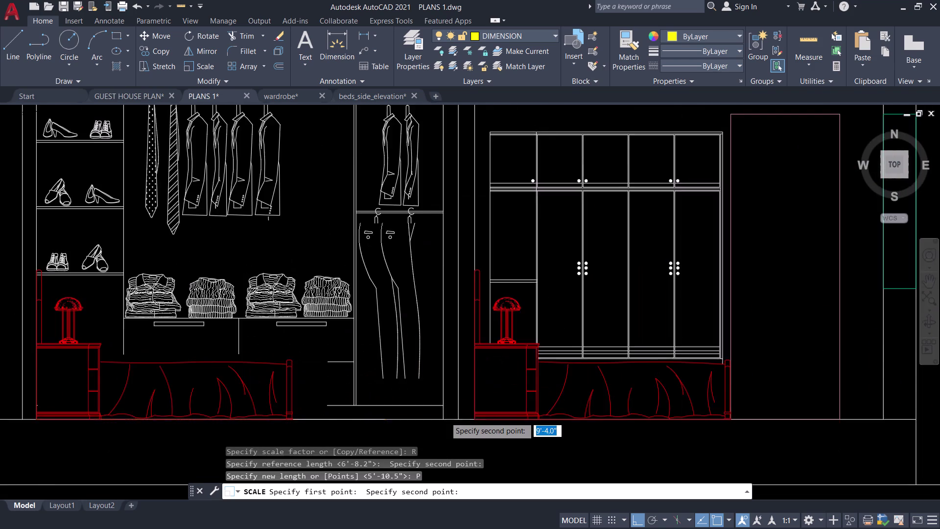
click(443, 421)
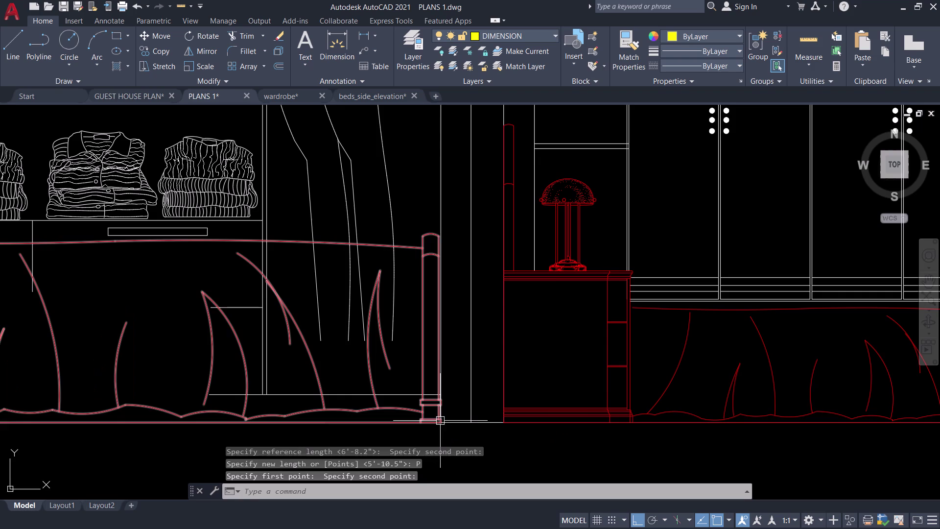
scroll(down, 3)
middle_drag(419, 426, 511, 316)
middle_drag(501, 323, 477, 354)
scroll(up, 3)
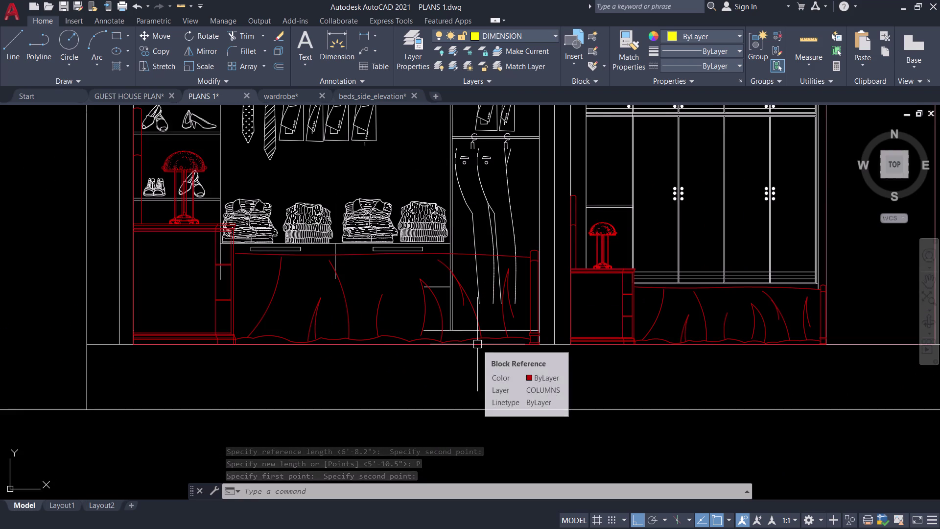
Undo the oversized bed rescale and reselect the left-bay bed.
key(ctrl+z)
key(ctrl+z)
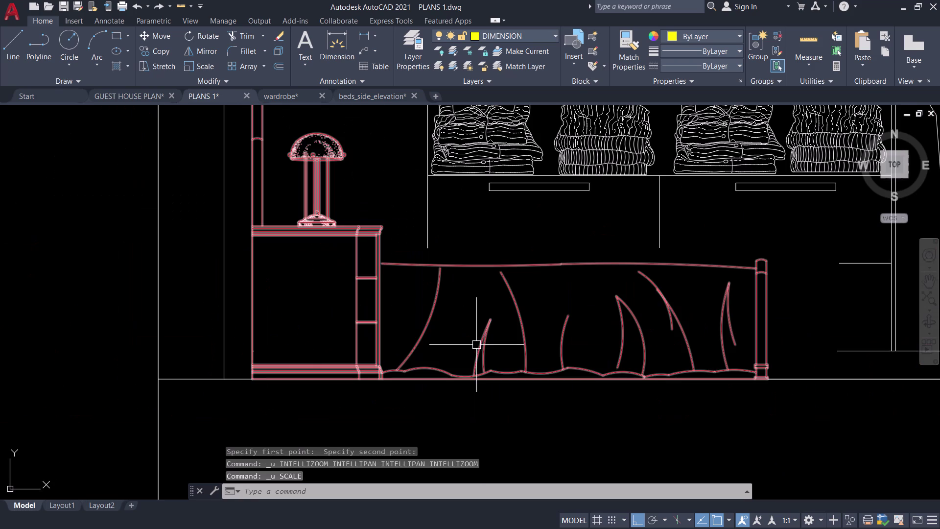
scroll(down, 3)
click(479, 352)
Scale the bed from its lower-left corner, using its left-to-right ends as the reference length.
key(s)
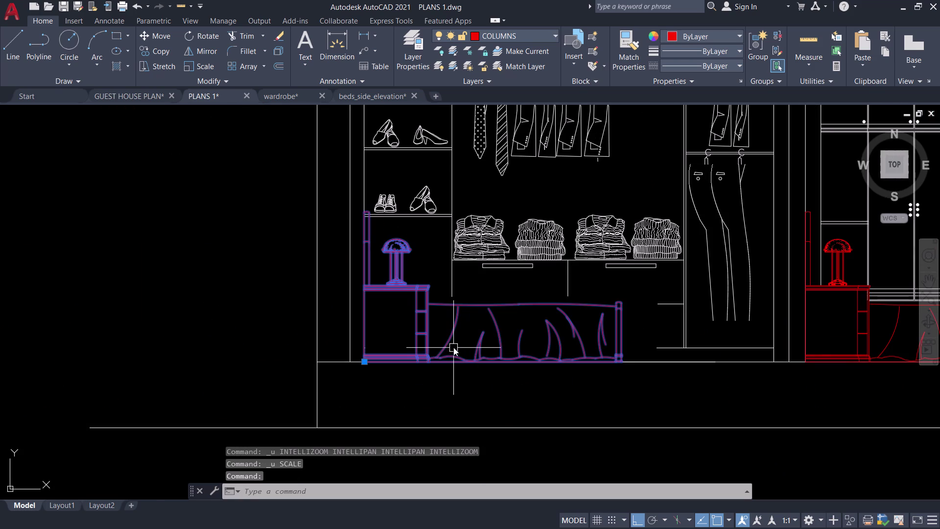
key(c)
key(space)
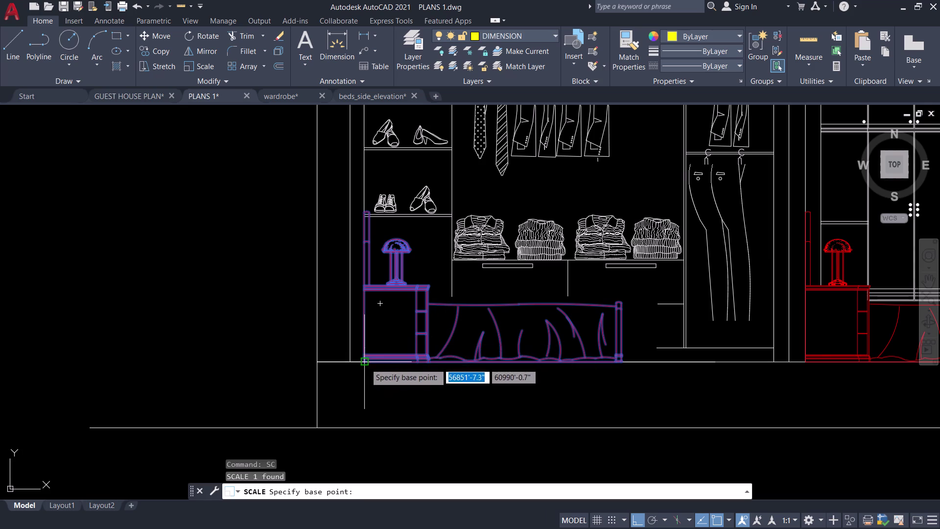
scroll(up, 3)
click(372, 333)
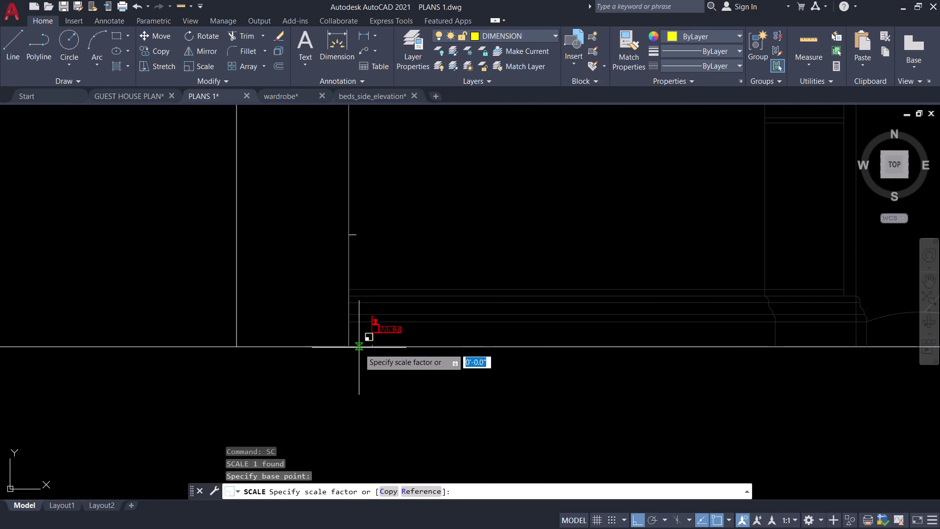
text(R)
key(space)
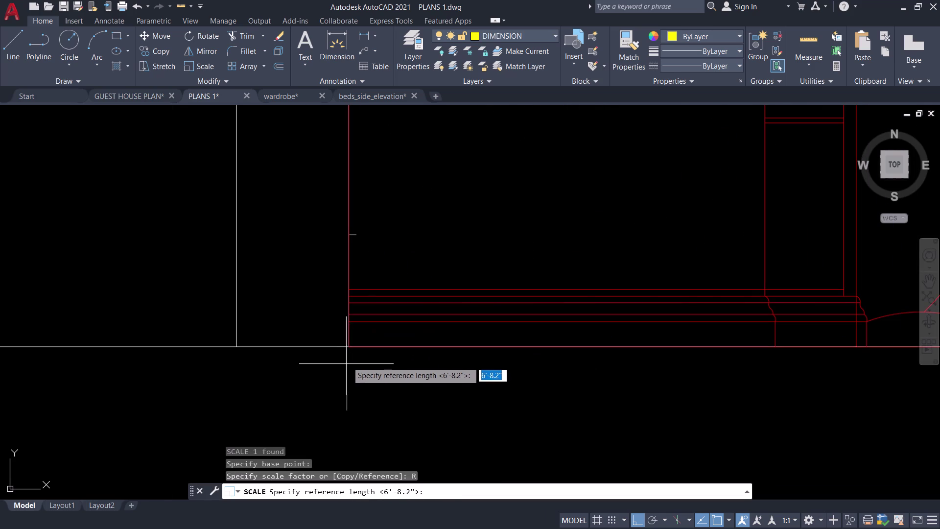
click(348, 345)
scroll(down, 3)
middle_drag(641, 371, 451, 388)
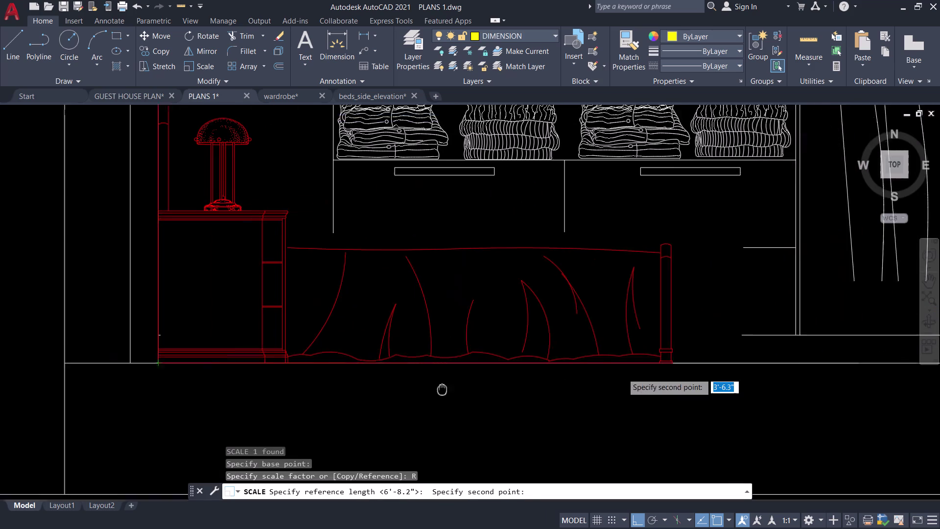
middle_drag(451, 389, 402, 396)
scroll(up, 3)
click(535, 399)
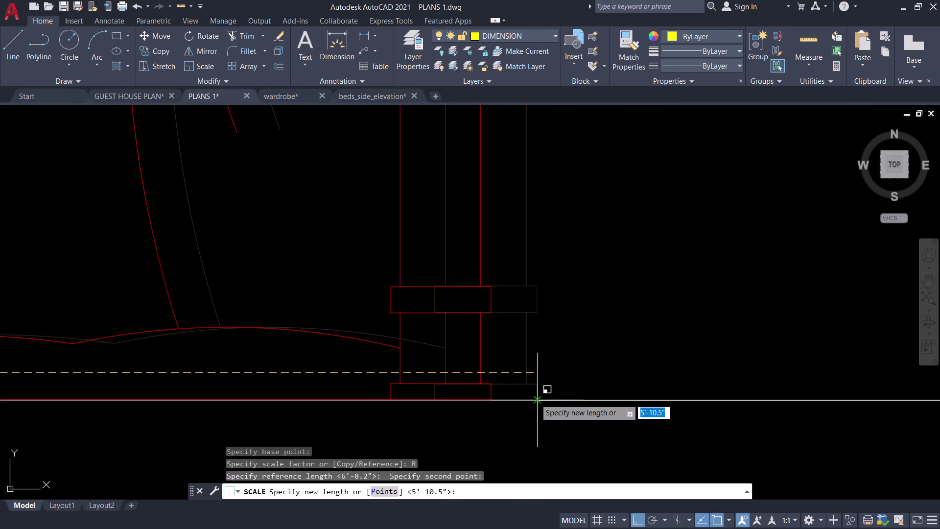
Take the new length from the bed's two ends on the floor plan.
key(p)
key(space)
scroll(down, 3)
scroll(down, 3)
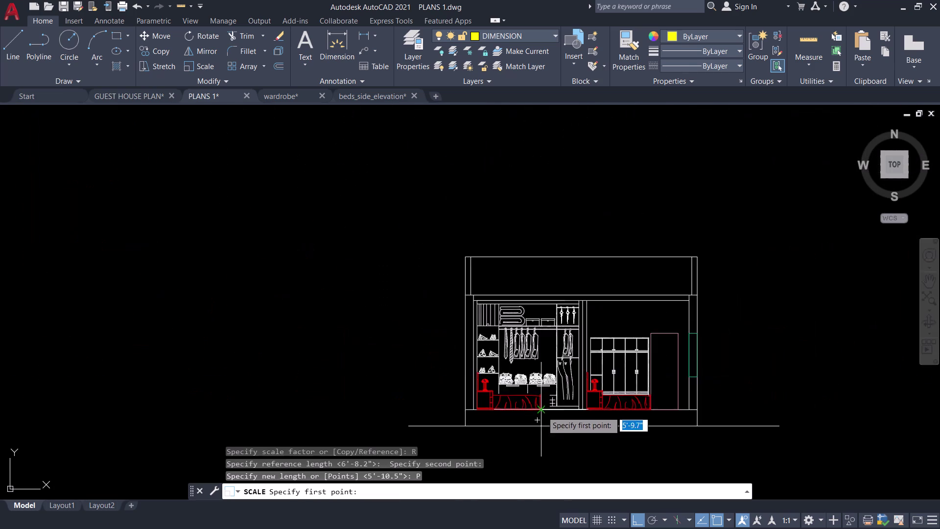
middle_drag(541, 417, 575, 210)
middle_drag(536, 430, 556, 291)
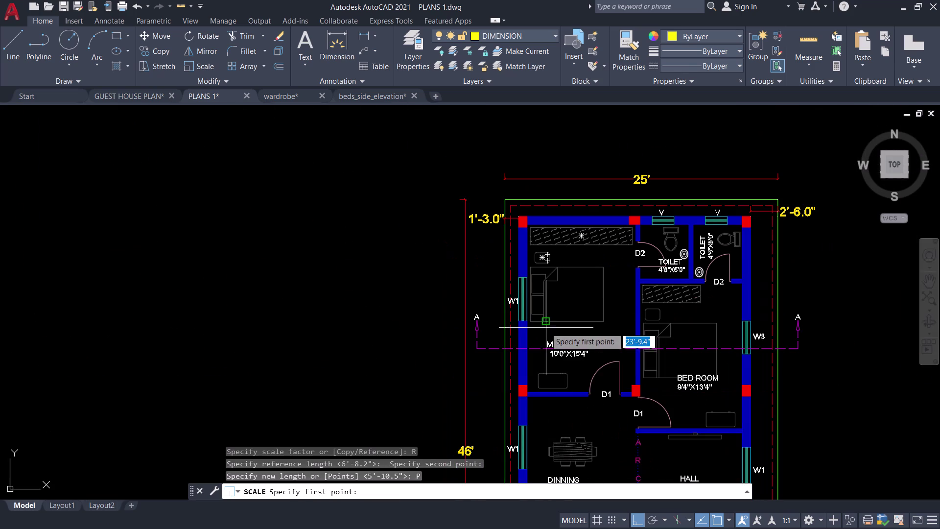
scroll(up, 3)
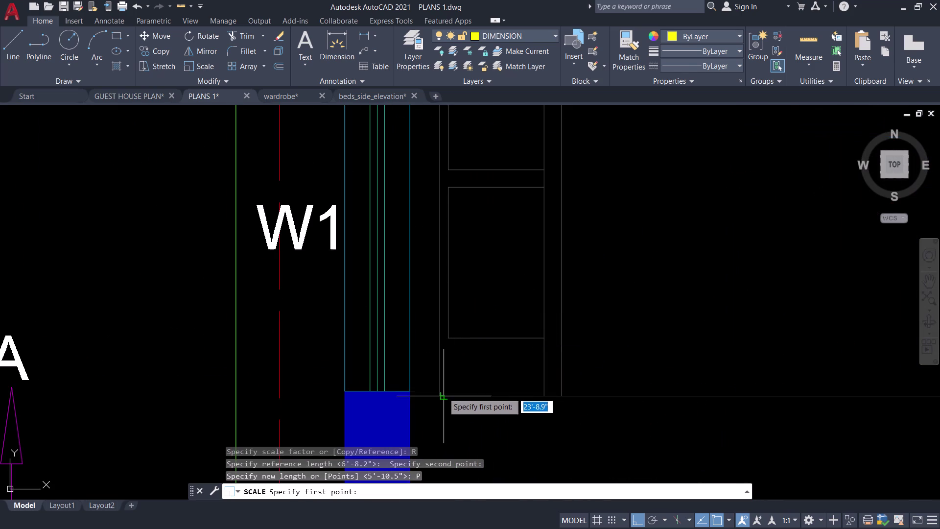
scroll(up, 3)
click(415, 392)
scroll(down, 3)
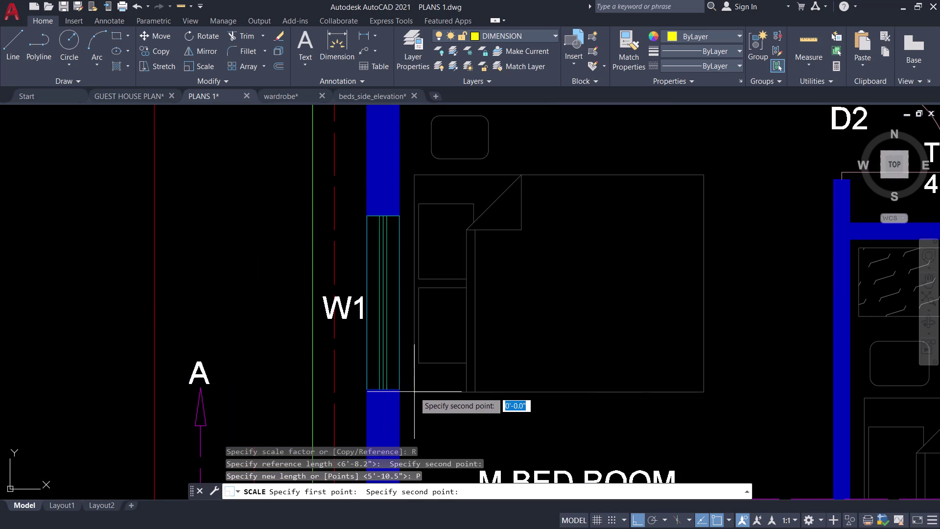
click(704, 392)
scroll(down, 3)
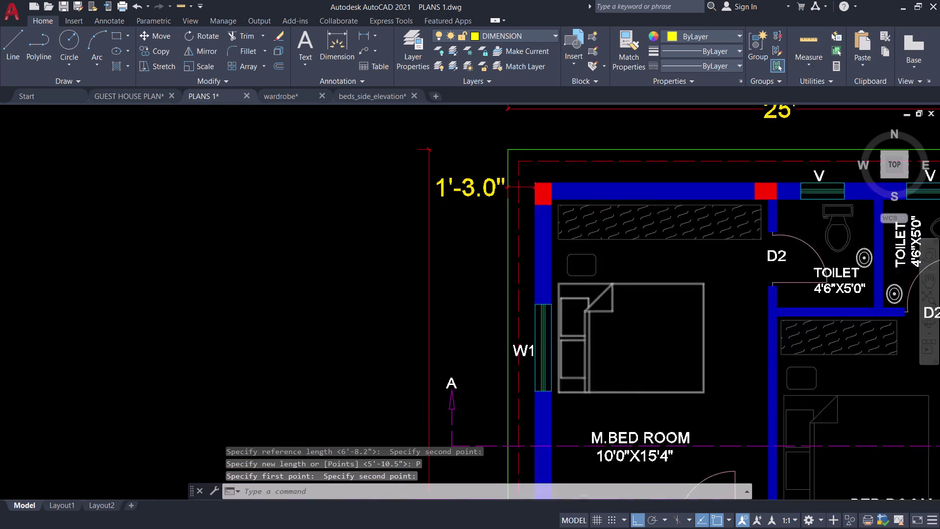
scroll(down, 3)
scroll(up, 3)
scroll(up, 3)
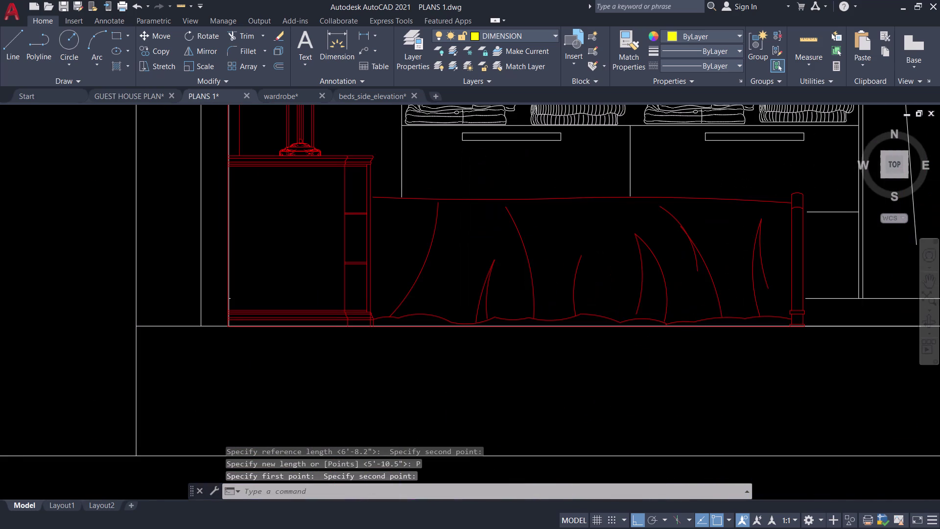
scroll(down, 3)
scroll(down, 3)
middle_drag(718, 340, 572, 382)
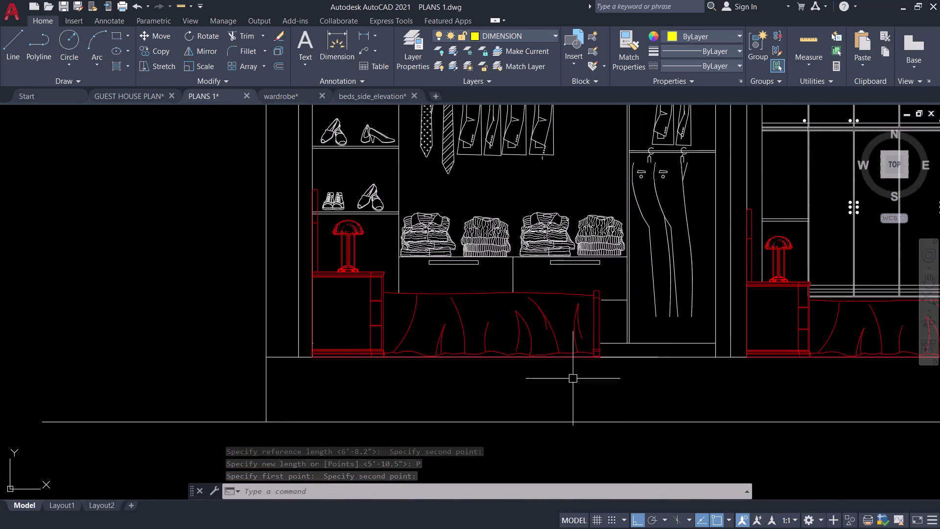
scroll(up, 3)
Extend the short line beside the footboard to its boundary.
text(EX)
key(space)
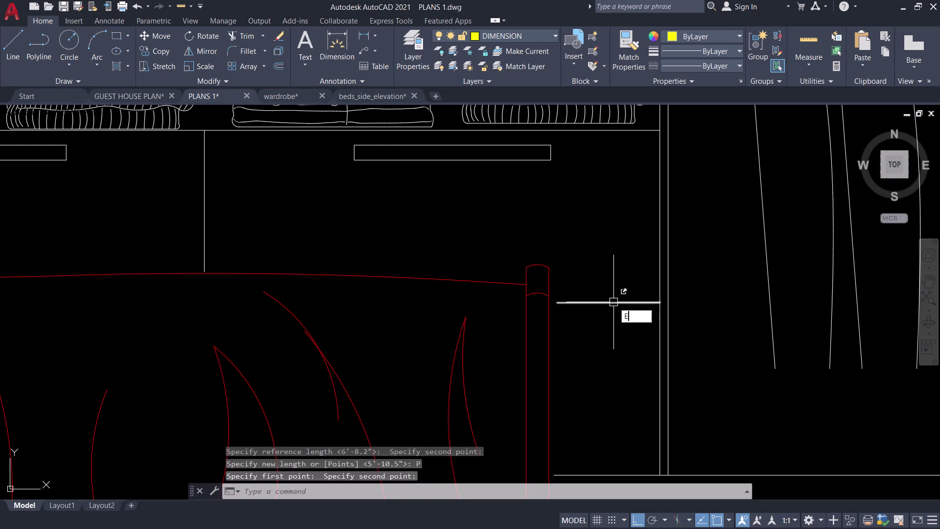
click(597, 303)
click(581, 472)
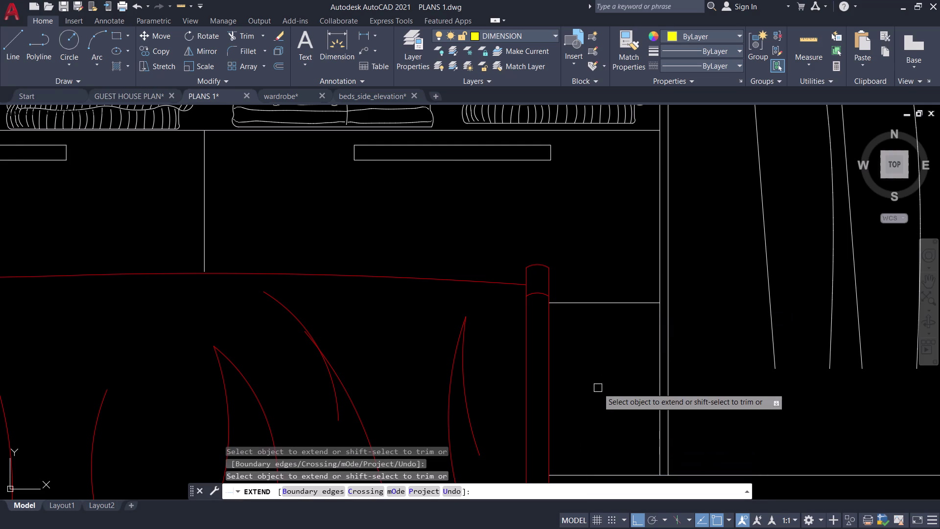
scroll(down, 3)
key(Escape)
Quick-save the drawing and bring the side wall section into view.
scroll(down, 3)
key(ctrl+s)
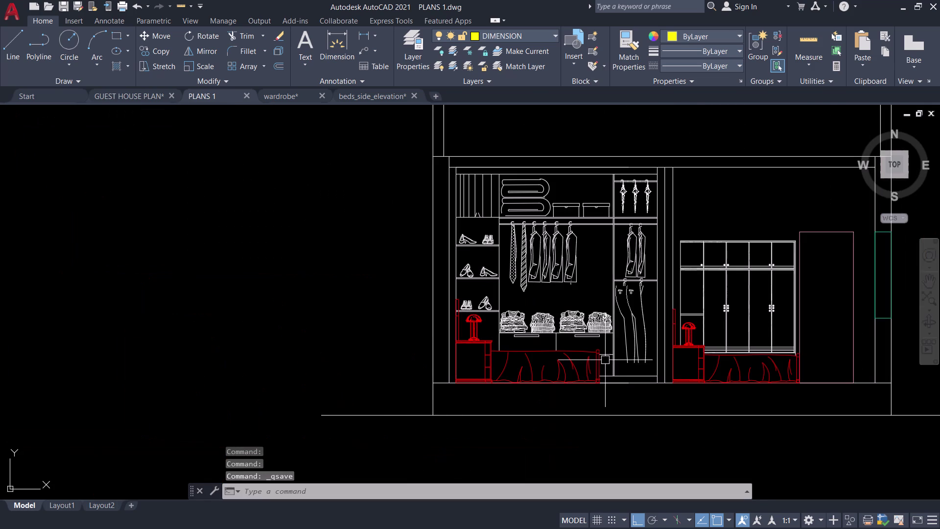
scroll(down, 3)
middle_drag(436, 319, 366, 274)
scroll(up, 3)
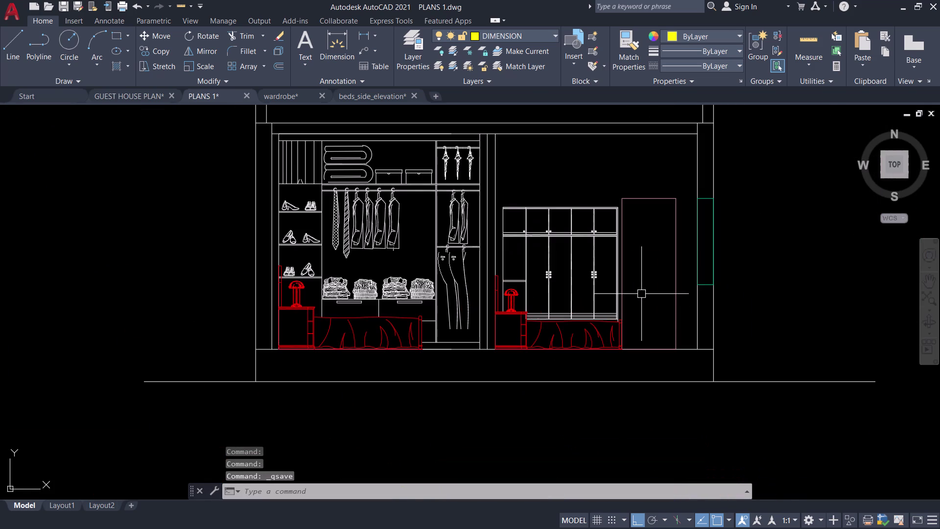
middle_drag(642, 293, 565, 320)
middle_drag(589, 288, 535, 312)
scroll(up, 3)
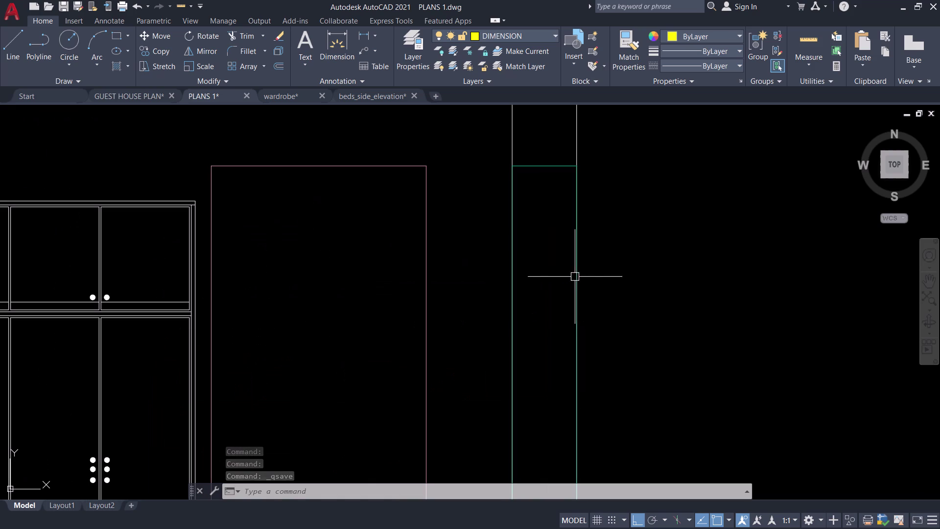
Start a hatch inside the side wall section.
key(m)
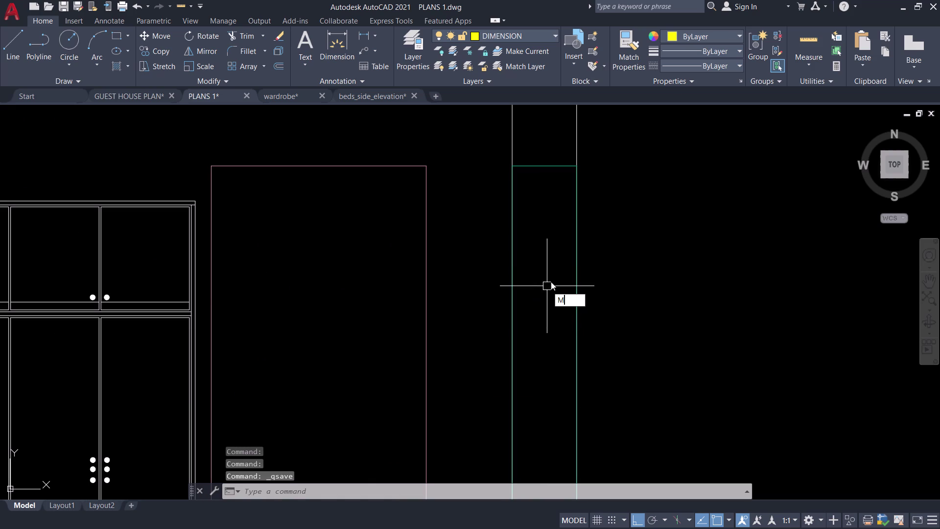
key(Escape)
scroll(down, 3)
text(H)
key(space)
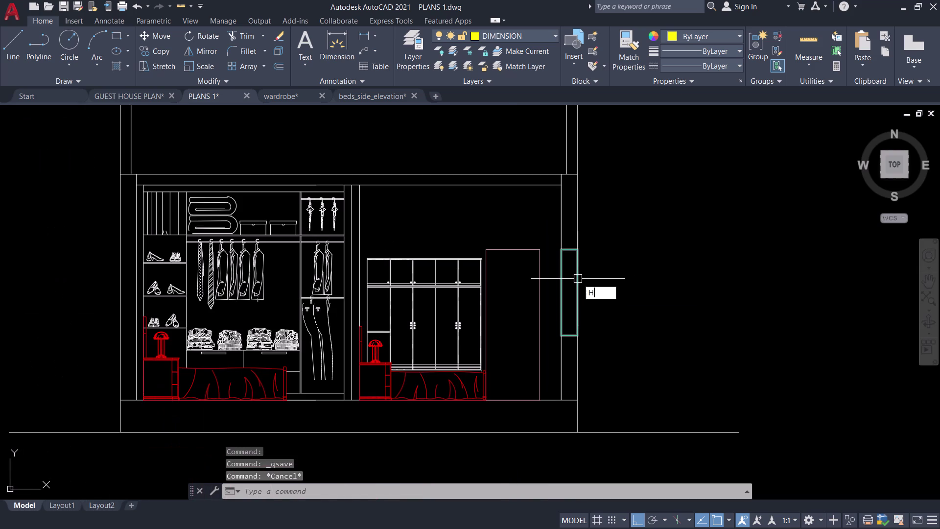
click(356, 49)
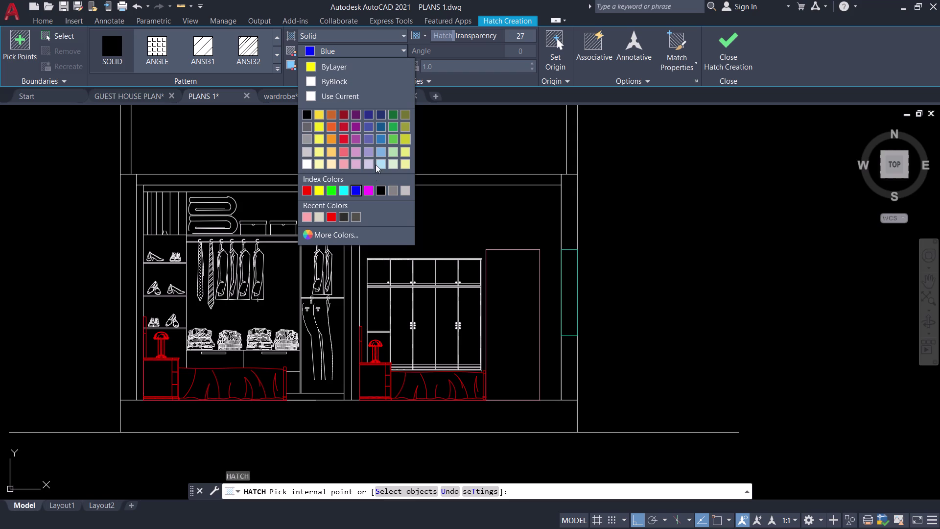
Switch the hatch from solid to a pattern and fill the left side wall section.
click(356, 215)
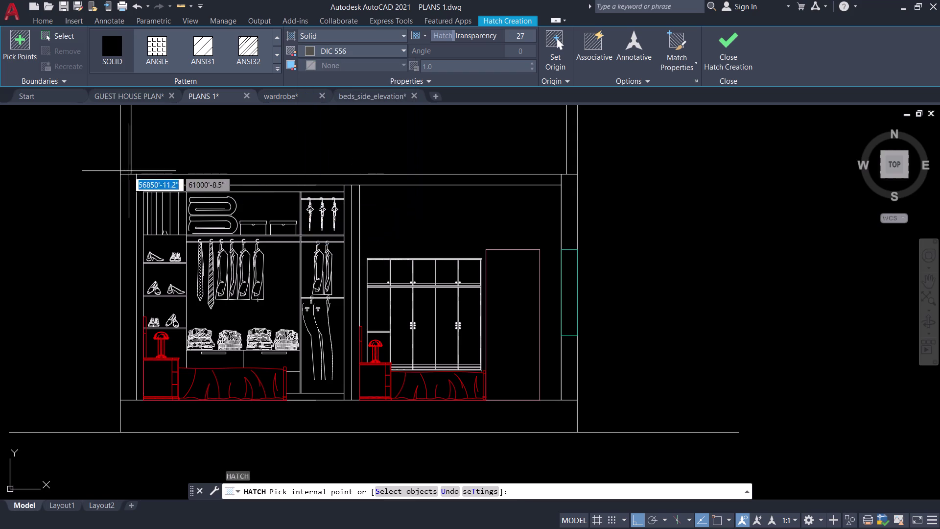
click(250, 45)
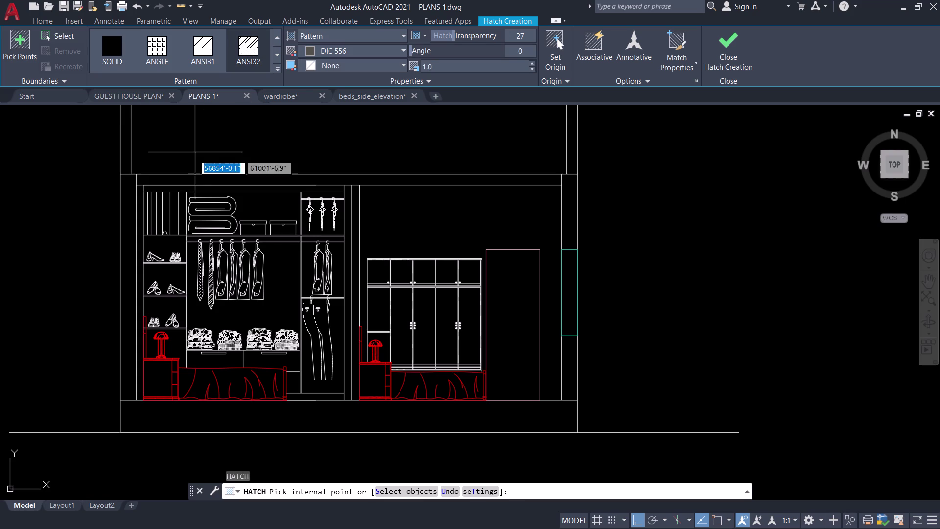
click(127, 226)
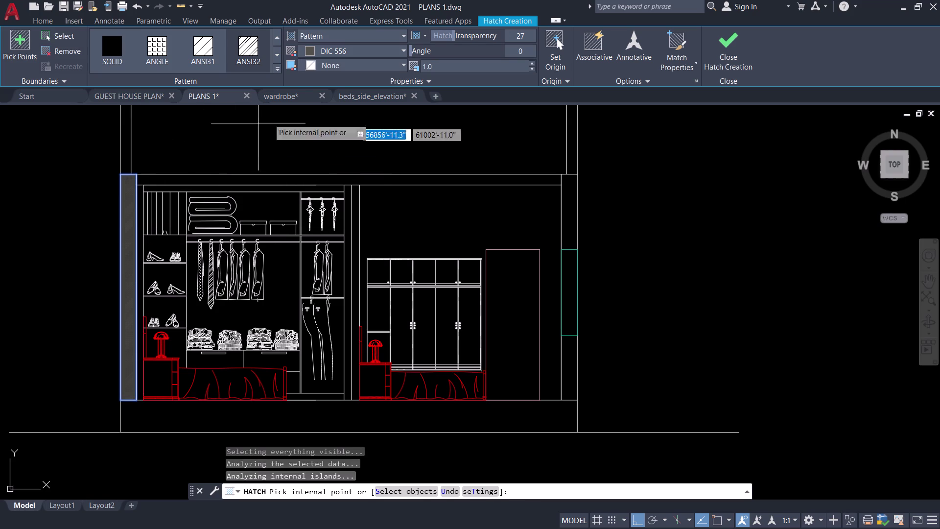
Set the hatch scale to 20 and open the More Colors picker.
click(436, 64)
text(2)
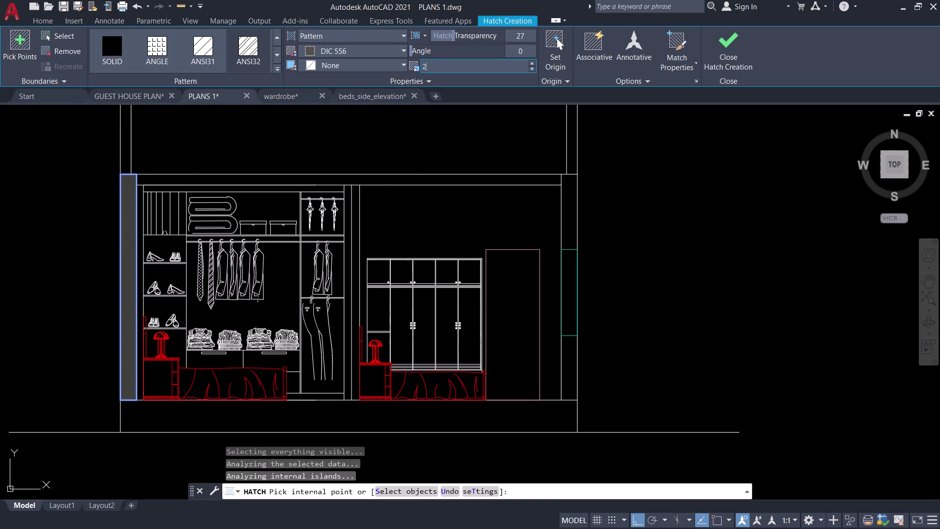
text(0)
key(Return)
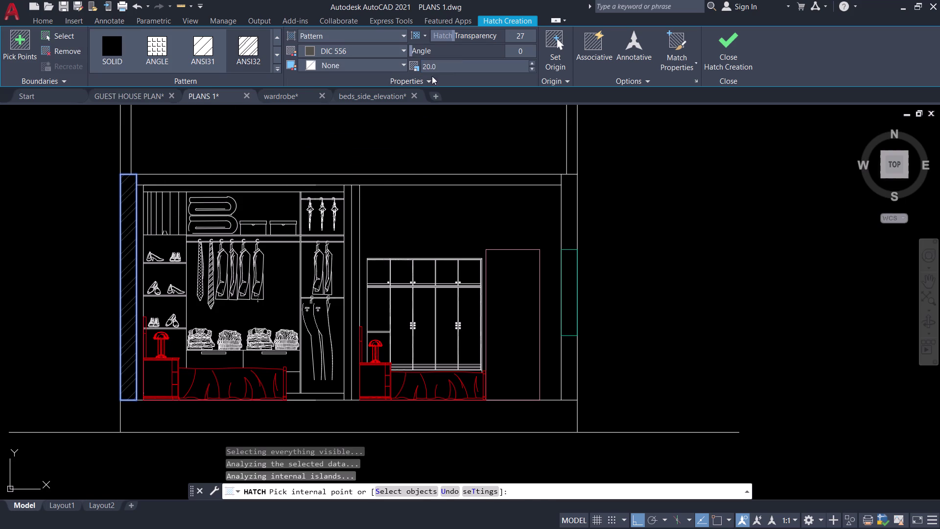
click(389, 51)
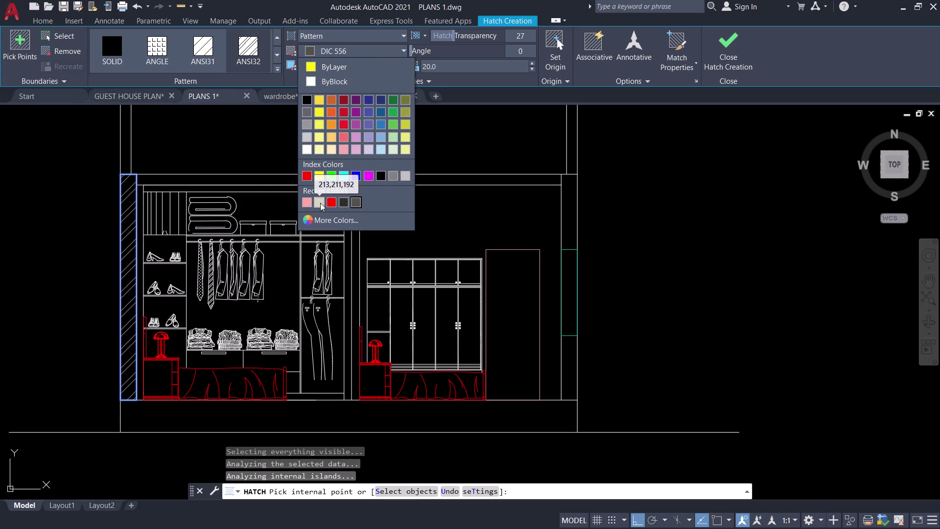
click(337, 219)
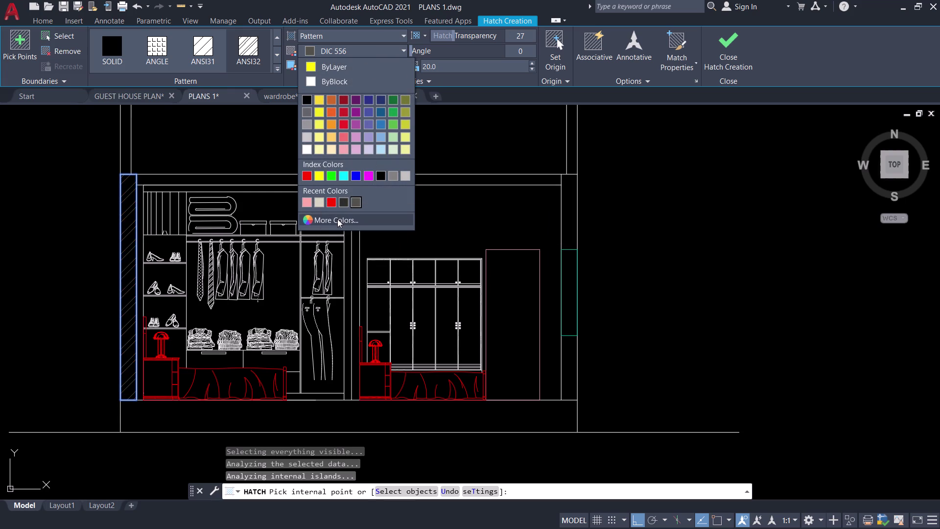
click(379, 175)
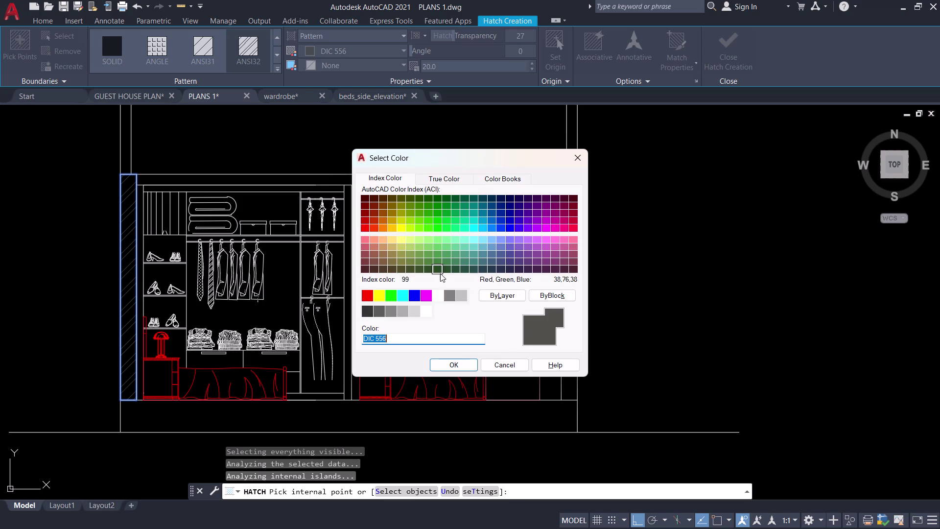
Choose white for the hatch and add the right side and top wall sections.
click(442, 296)
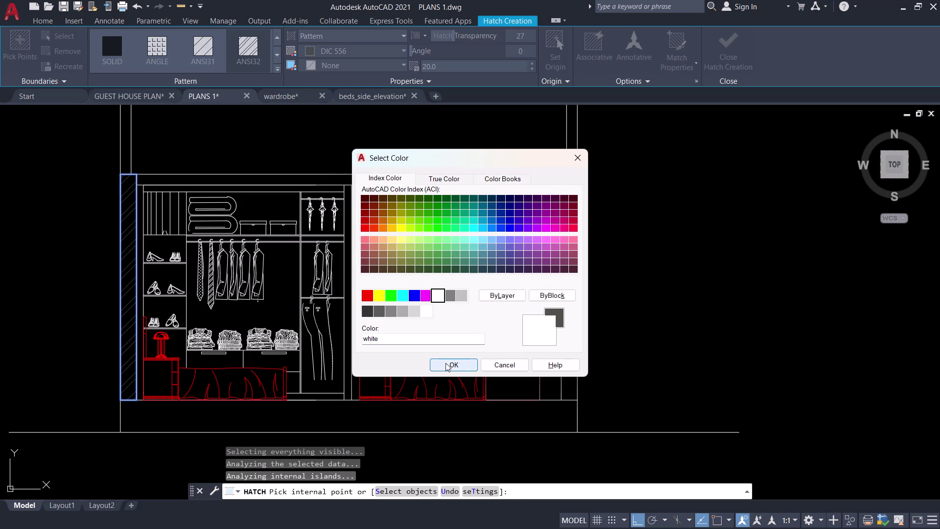
click(446, 363)
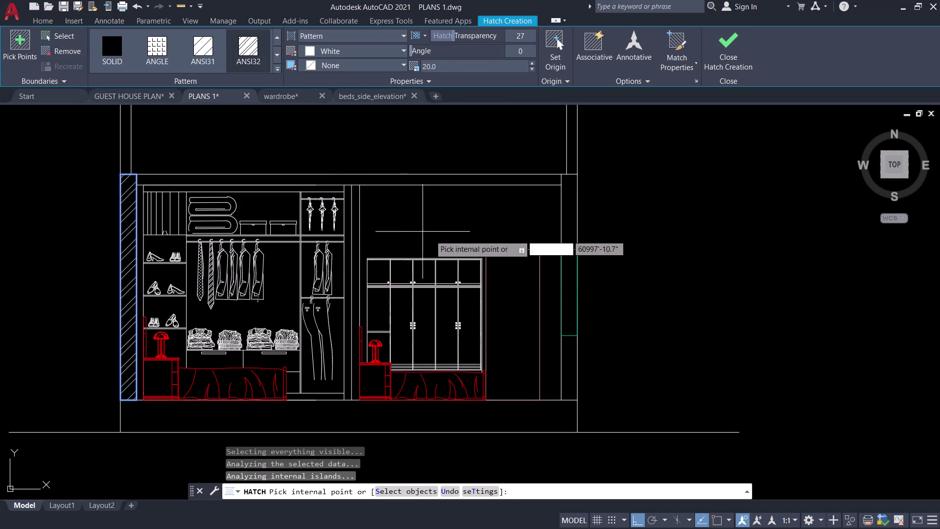
click(572, 218)
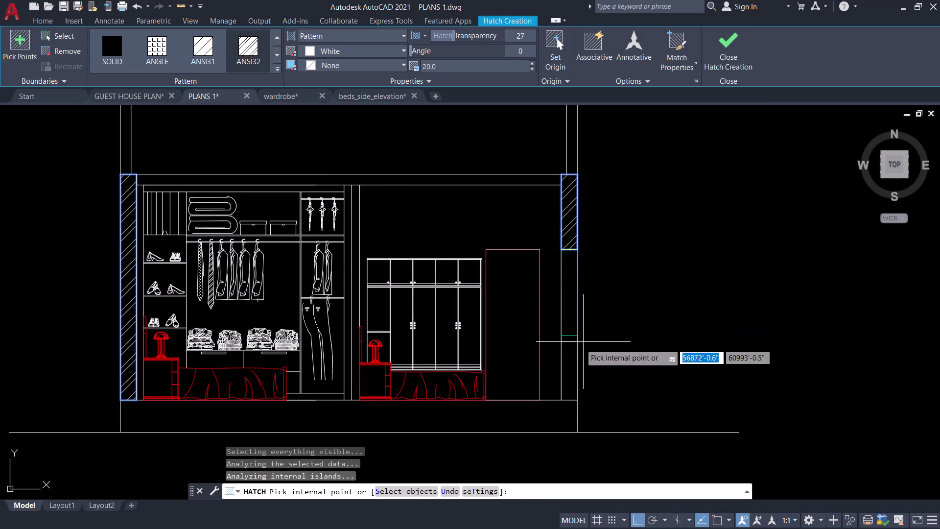
click(567, 355)
middle_drag(633, 207, 627, 290)
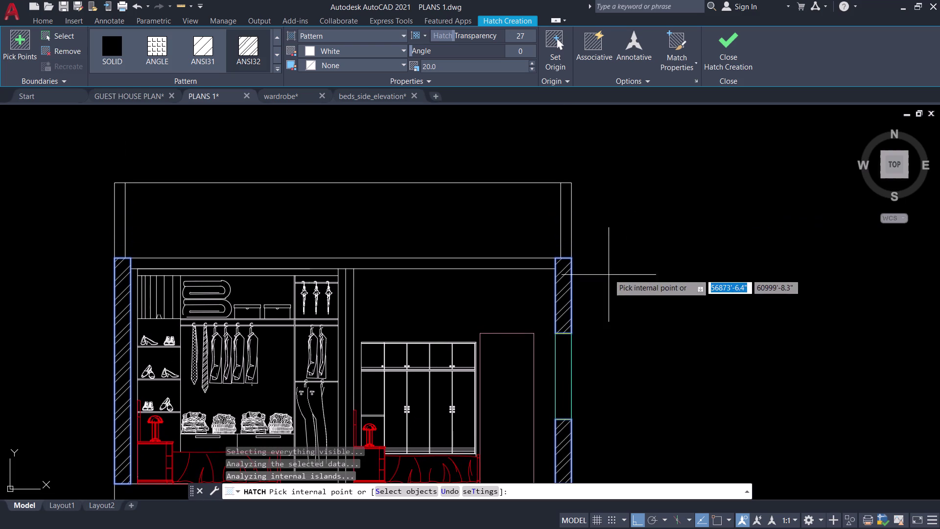
click(566, 210)
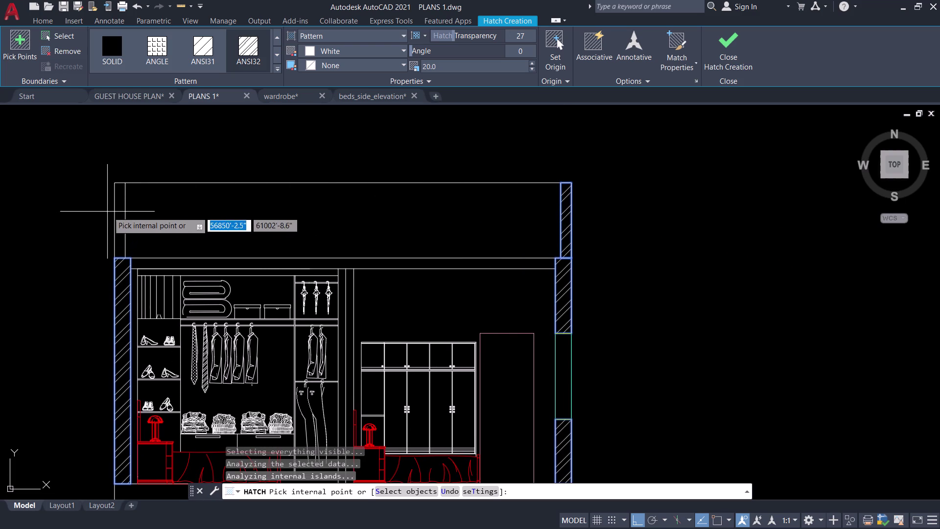
click(121, 213)
Set the hatch scale to 15 and transparency to 37, then close Hatch Creation.
click(454, 66)
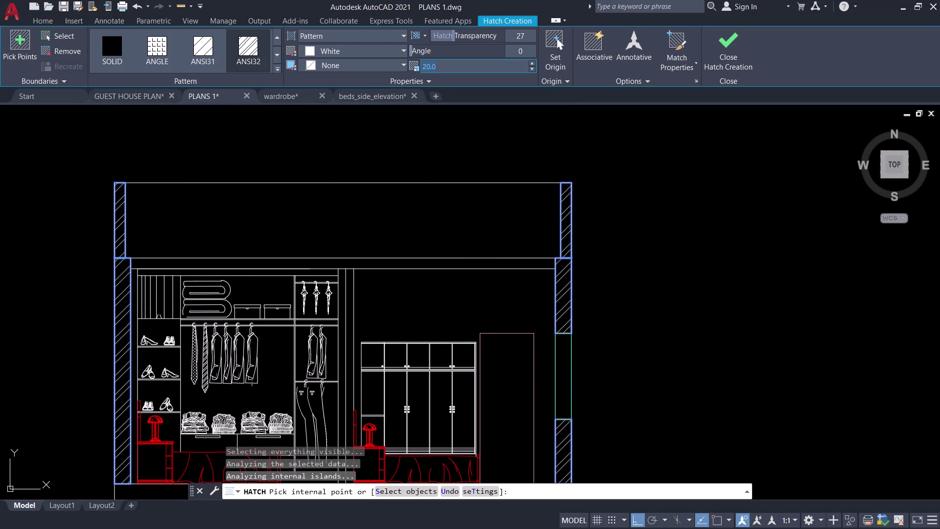
text(30)
key(Return)
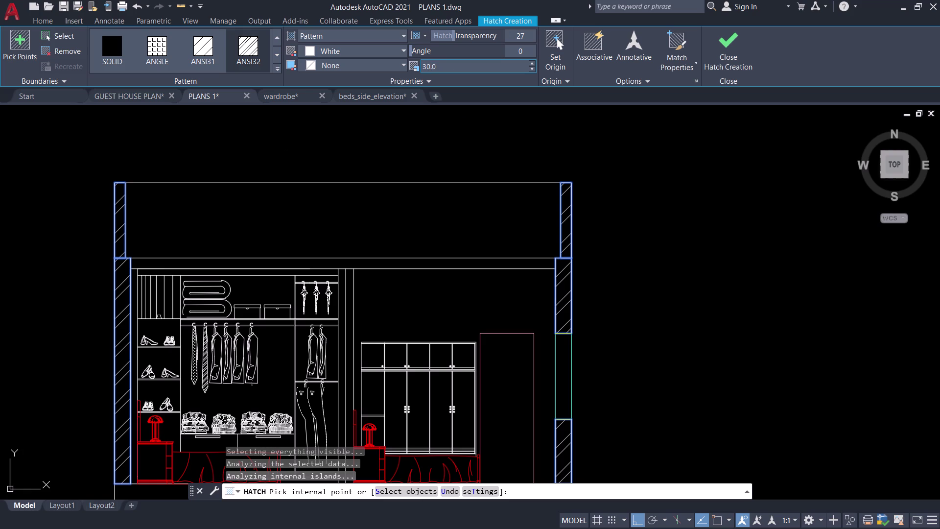
click(453, 67)
text(15)
key(Return)
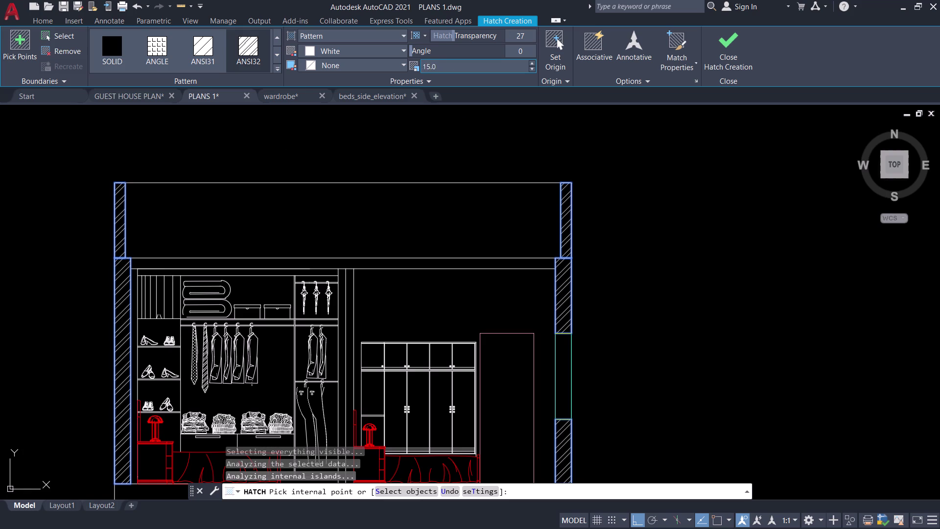
drag(458, 35, 470, 34)
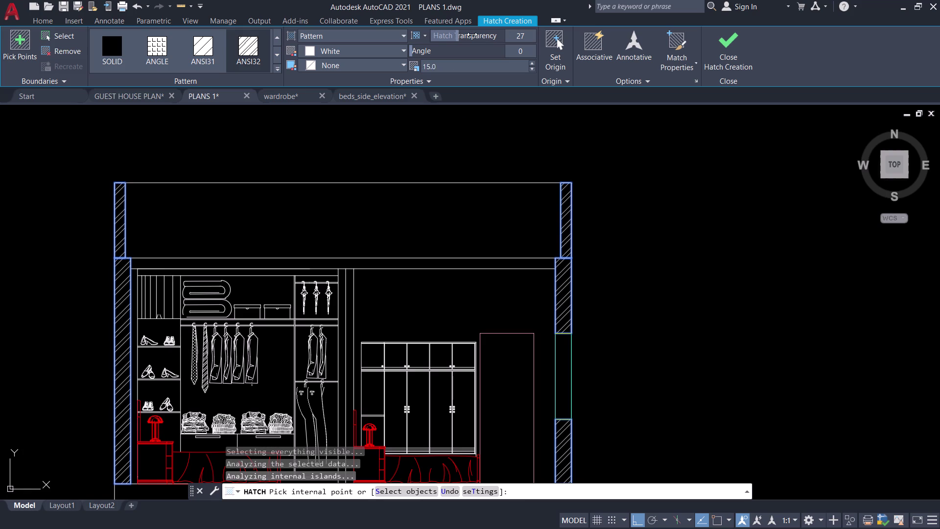
drag(469, 34, 487, 36)
click(742, 41)
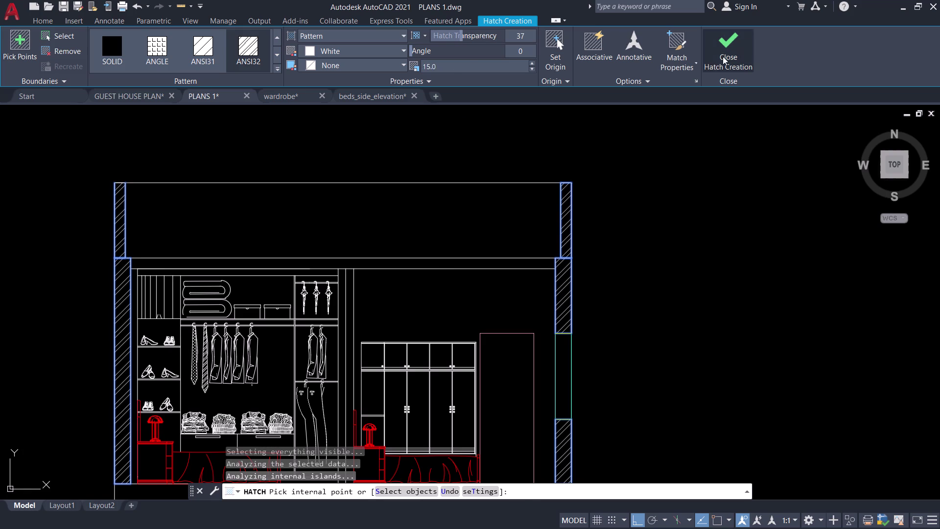
Look over the hatched wardrobe elevation, then quick-save PLANS 1.
scroll(down, 3)
middle_drag(650, 227, 637, 161)
middle_drag(637, 161, 643, 197)
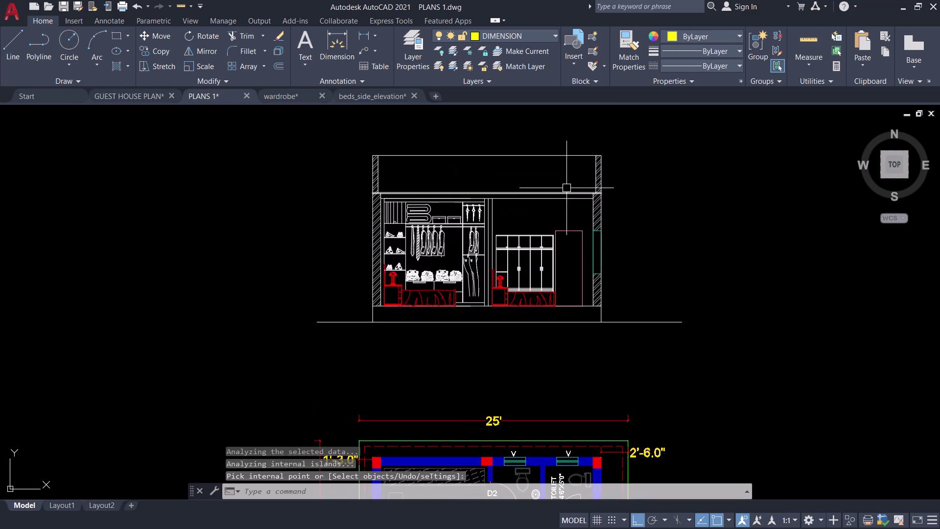
scroll(up, 3)
middle_drag(496, 190, 639, 190)
middle_drag(454, 220, 683, 209)
scroll(up, 3)
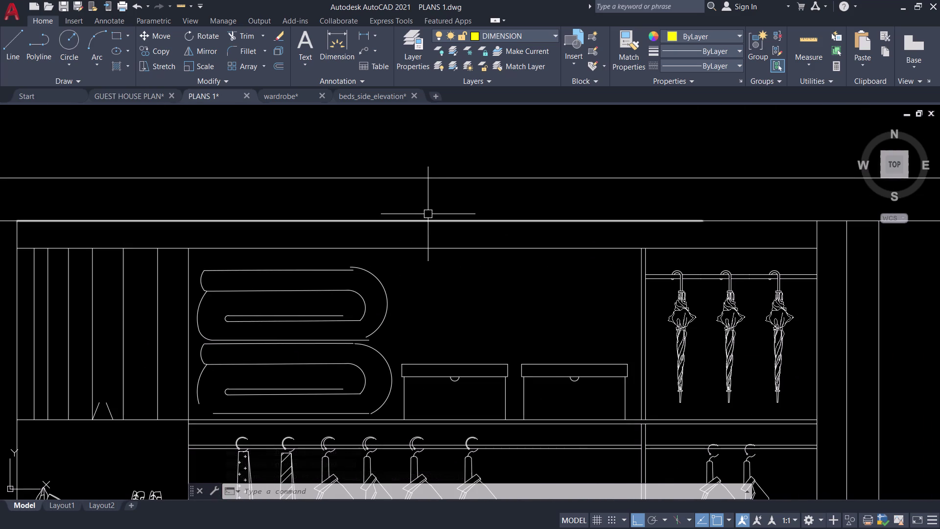
middle_drag(440, 213, 342, 208)
middle_click(338, 209)
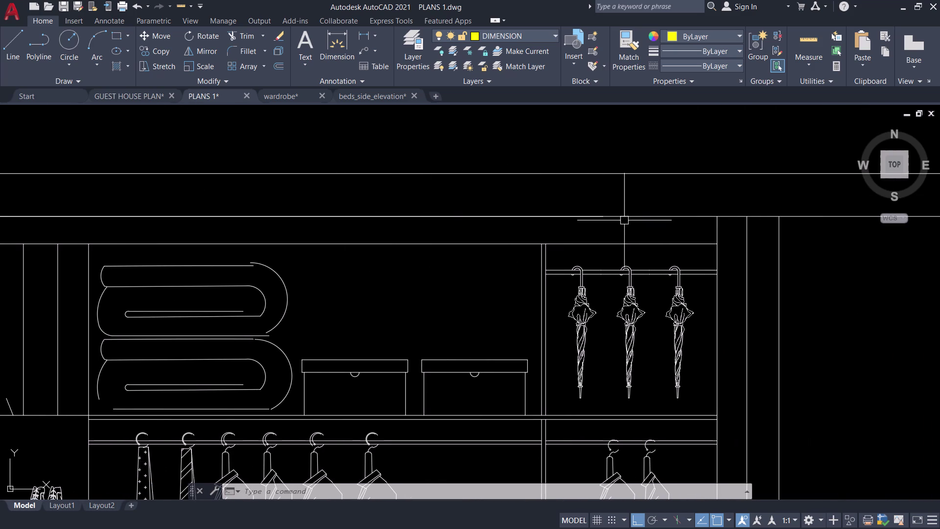
key(ctrl+s)
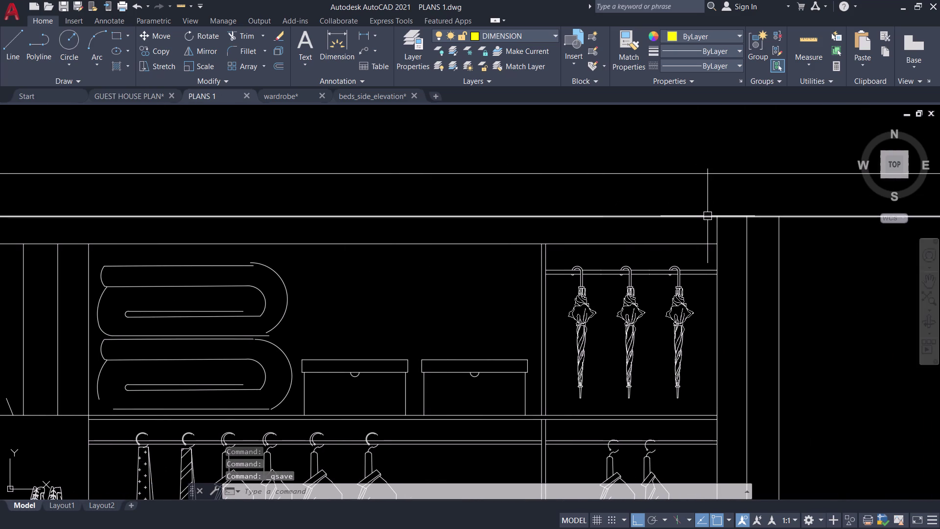